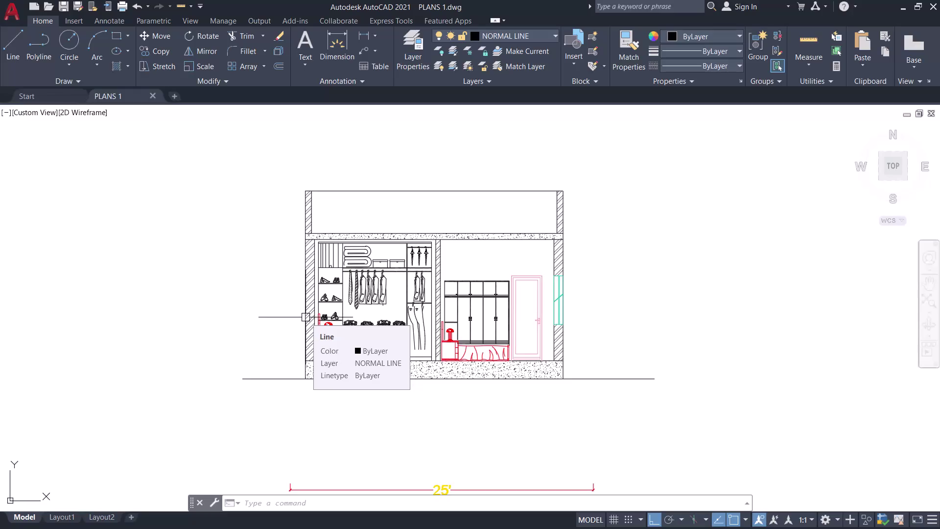
Set the 2D model space background to black through the OP Options dialog.
key(Escape)
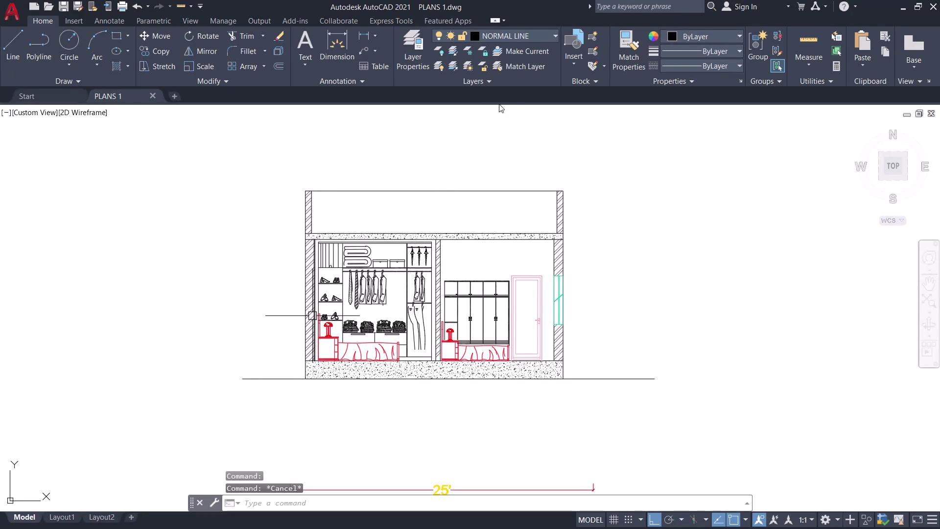
scroll(down, 3)
middle_drag(492, 114, 483, 168)
key(o)
key(p)
key(space)
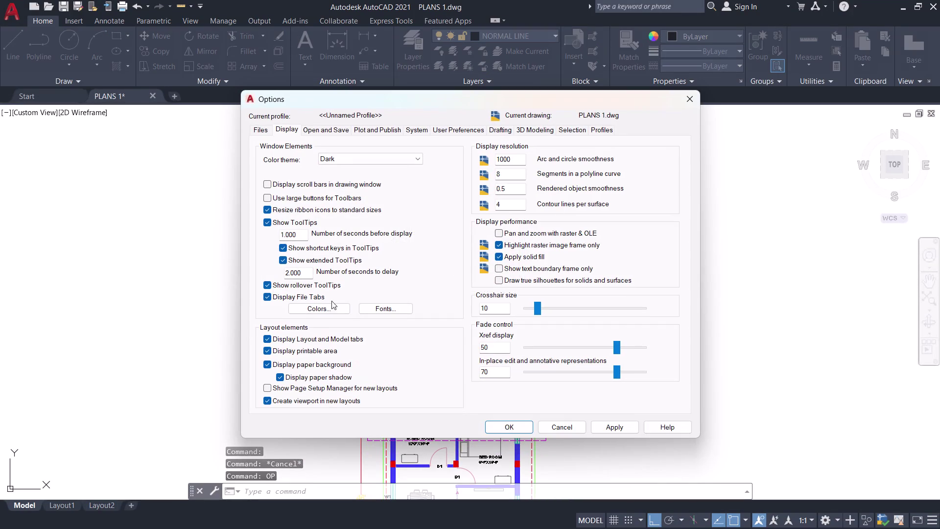
click(311, 311)
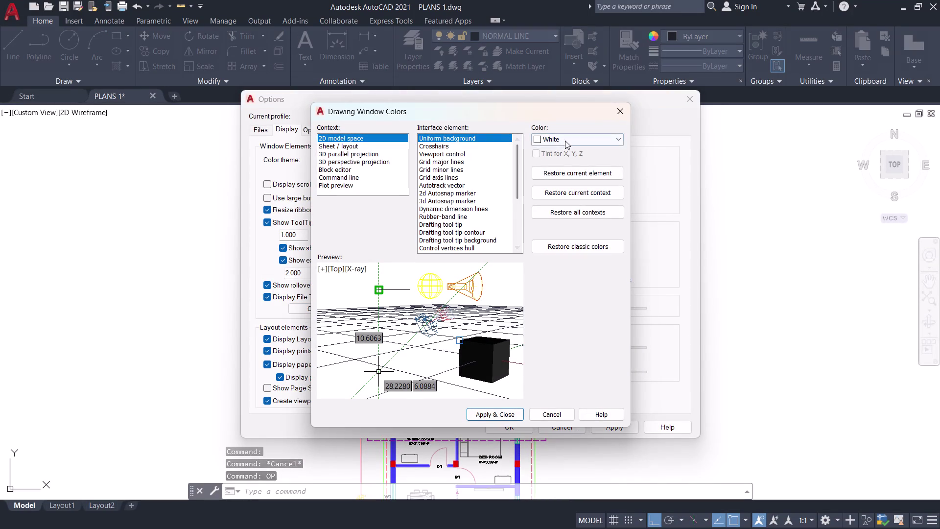
click(565, 142)
click(546, 218)
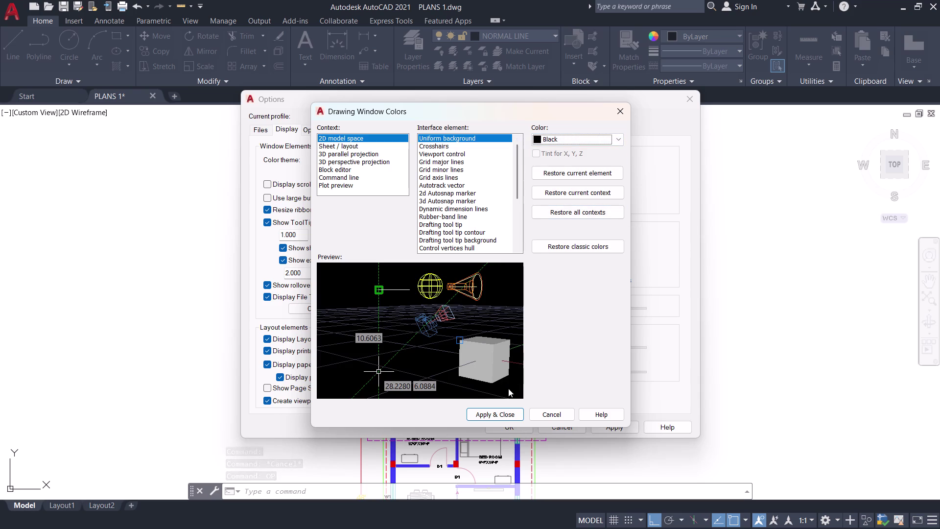
click(492, 414)
click(510, 426)
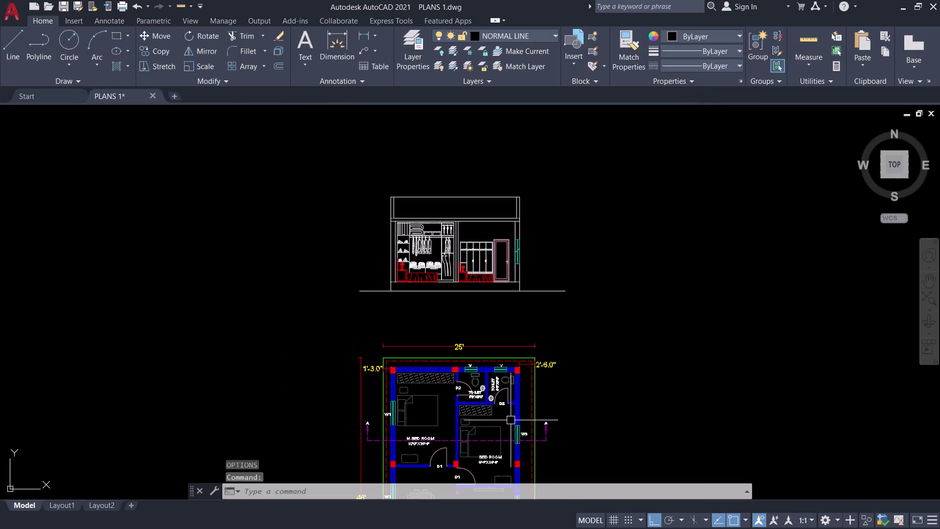
Zoom in on the left wardrobe unit of the elevation and start the HATCH command.
scroll(up, 3)
middle_drag(401, 276, 341, 427)
scroll(up, 3)
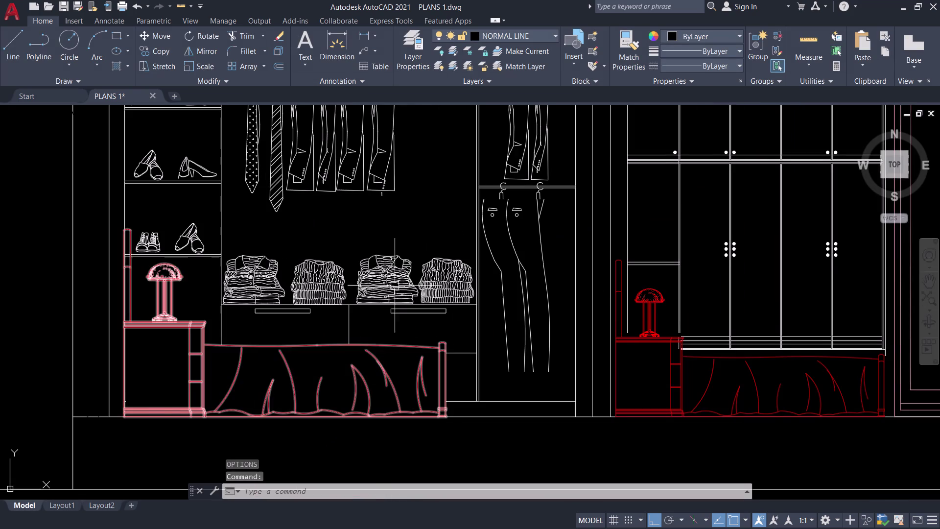
middle_drag(395, 204, 567, 277)
scroll(down, 3)
middle_drag(568, 276, 583, 320)
scroll(up, 3)
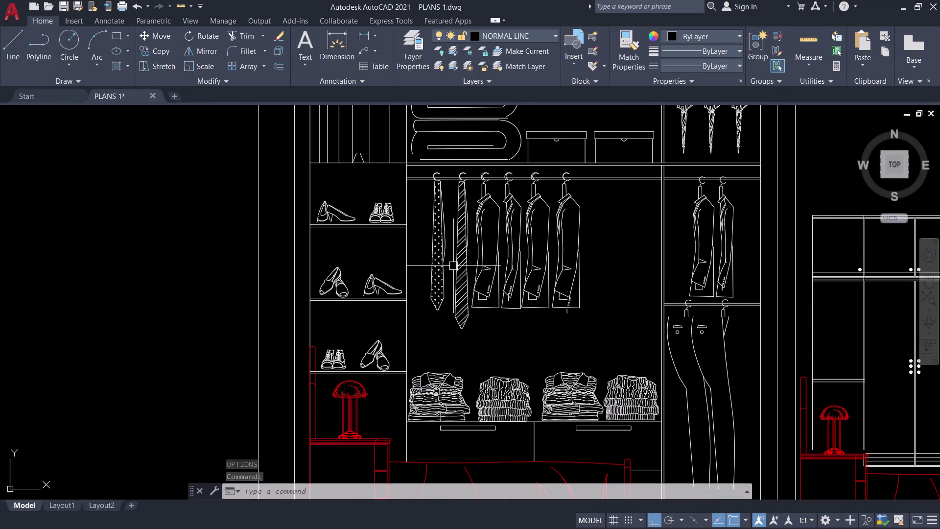
key(h)
key(space)
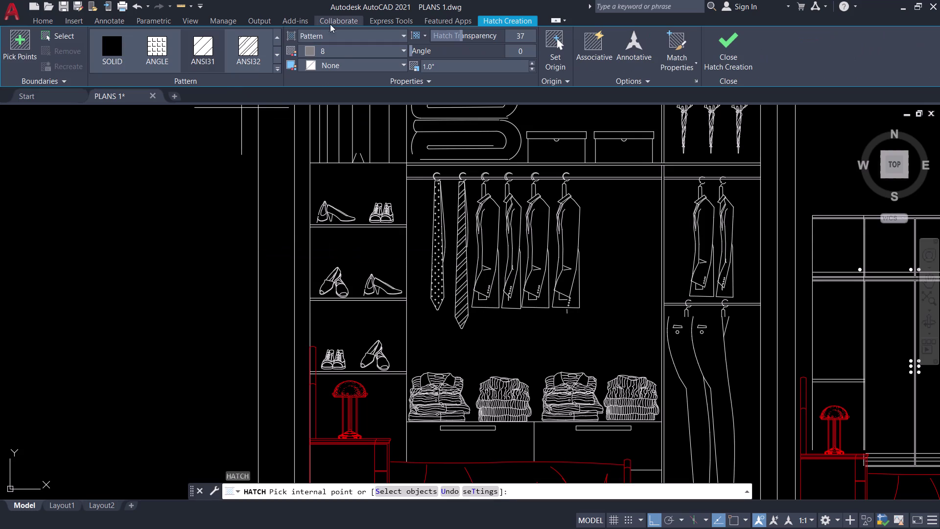
Set the hatch colour to color-book pink DIC 4, then pick a point inside the wardrobe.
click(336, 52)
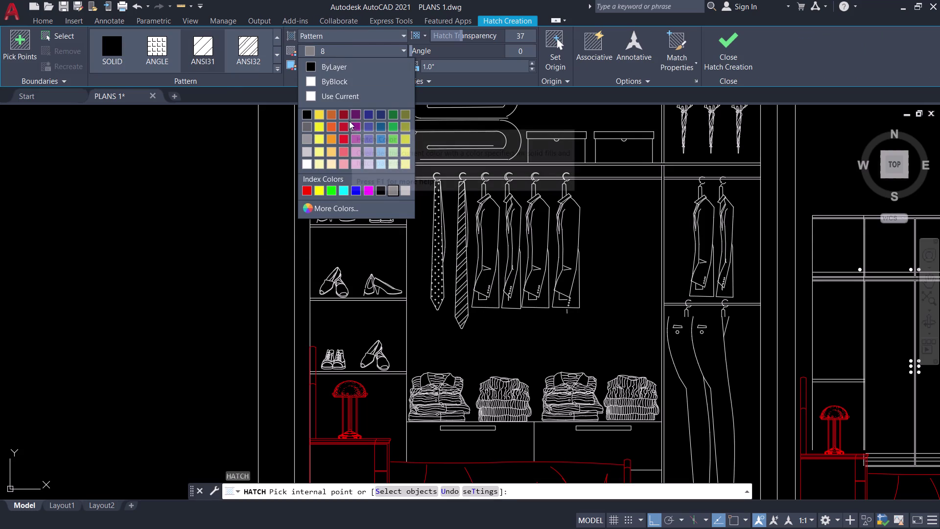
click(339, 210)
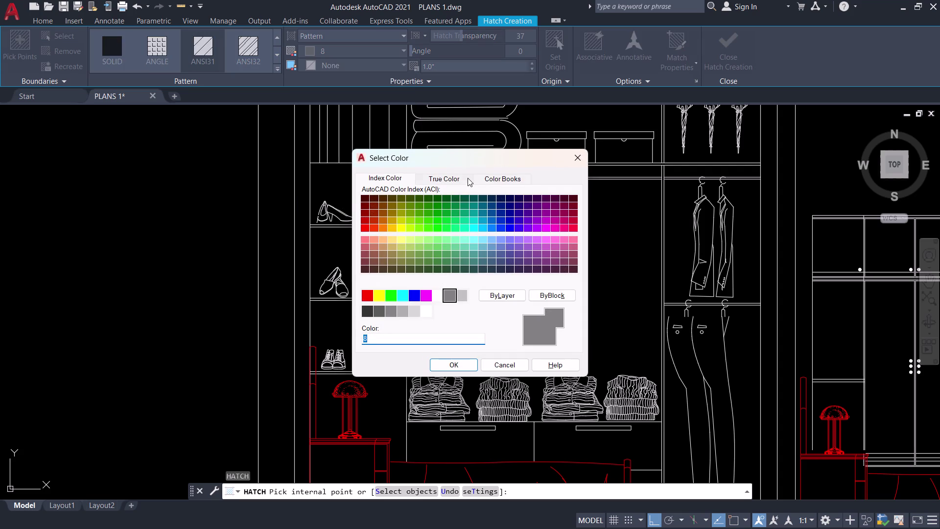
click(504, 181)
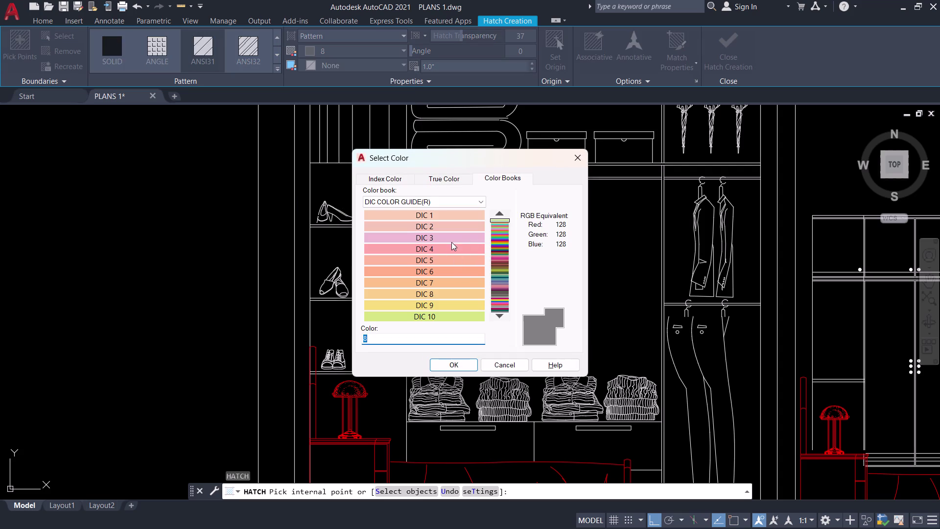
click(453, 245)
click(462, 364)
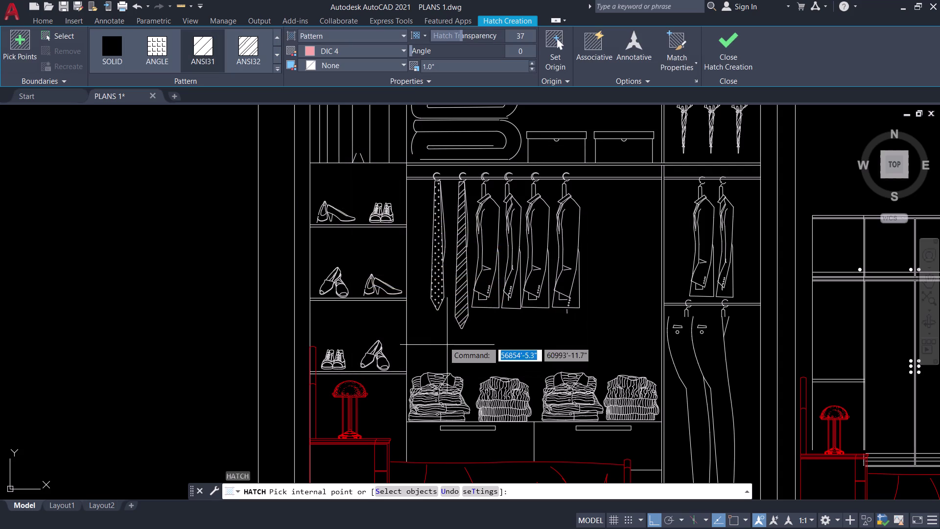
click(304, 238)
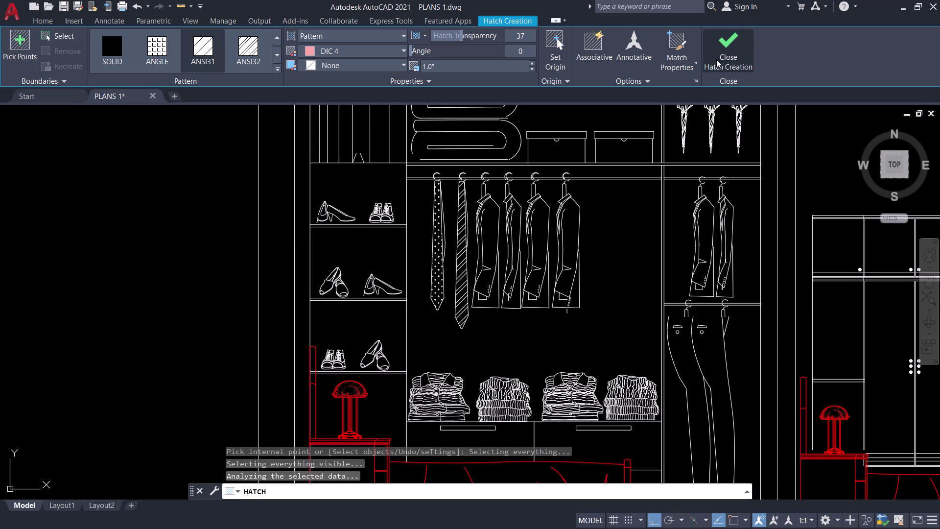
Pick internal points in the wardrobe and cancel the failed boundary detection.
click(725, 46)
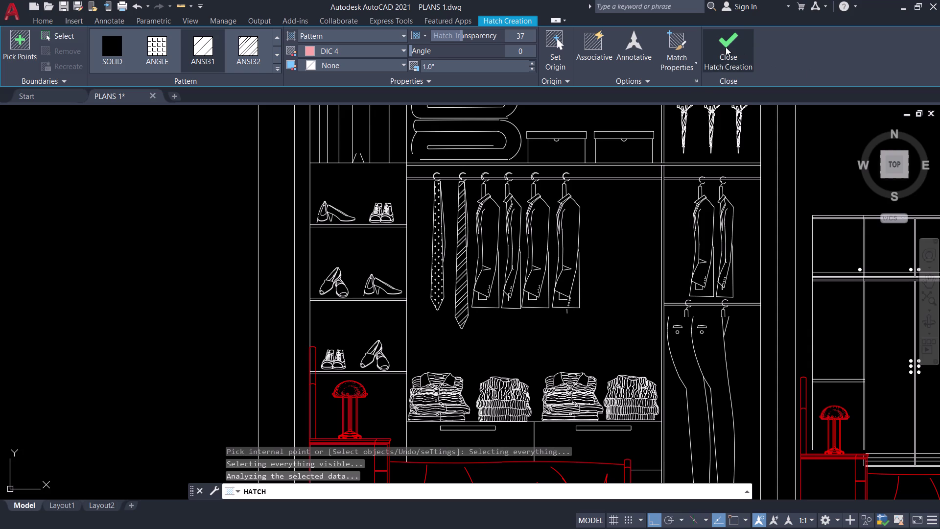
scroll(down, 3)
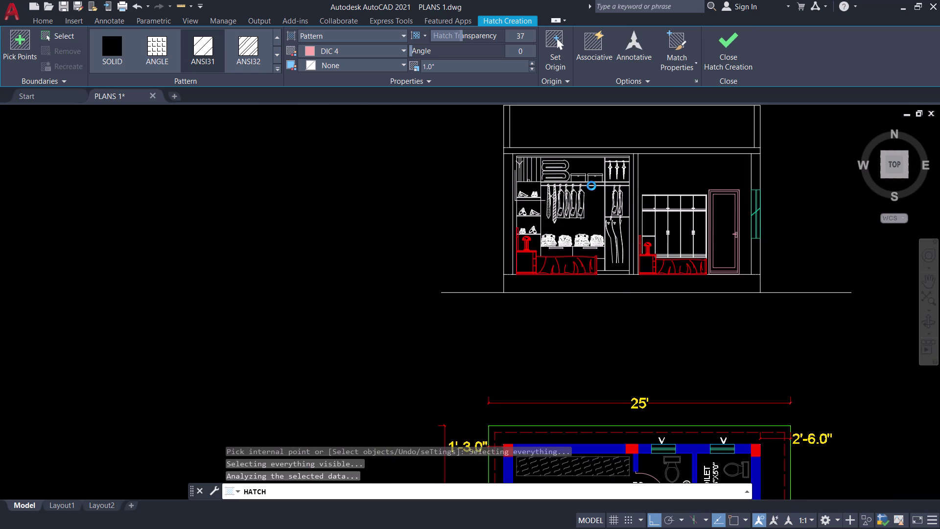
middle_drag(591, 188, 567, 234)
scroll(up, 3)
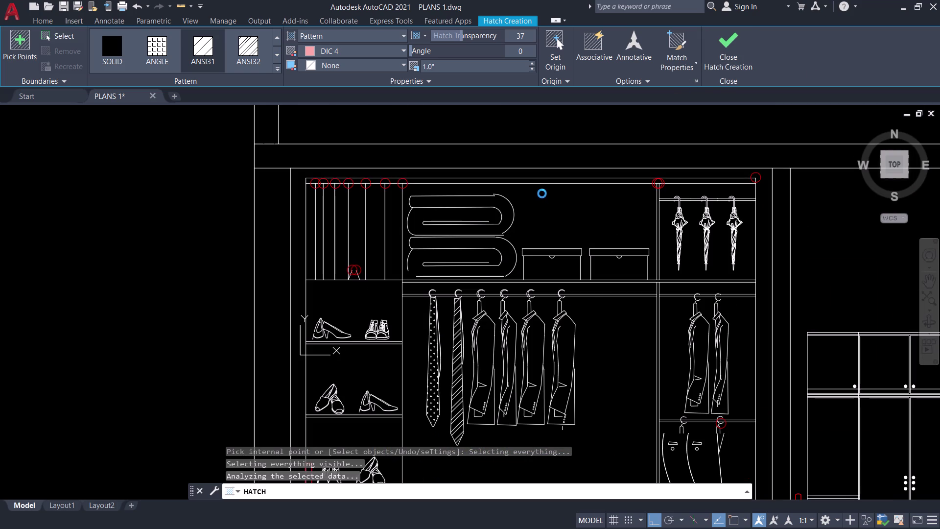
click(728, 43)
click(725, 44)
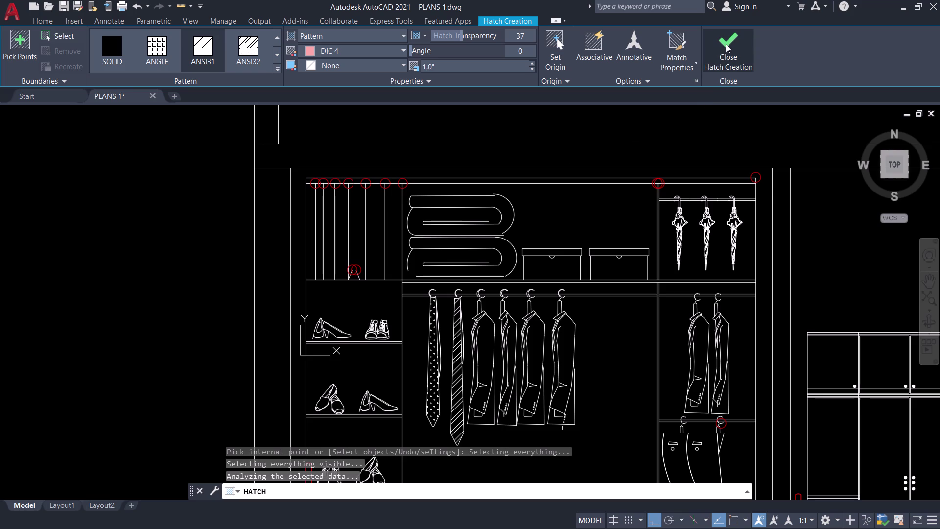
key(Escape)
Retry the hatch area pick, dismiss the boundary error and exit the hatch command.
scroll(down, 3)
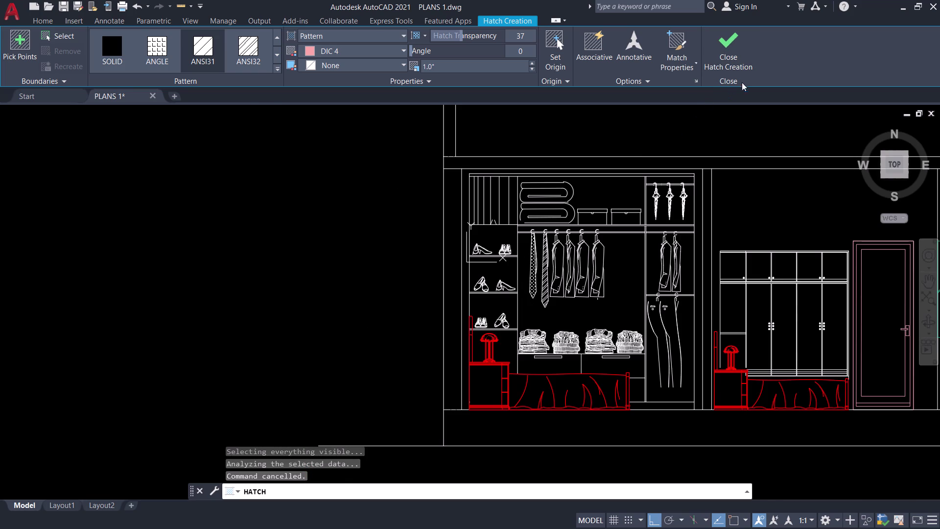
click(732, 51)
click(733, 51)
key(Escape)
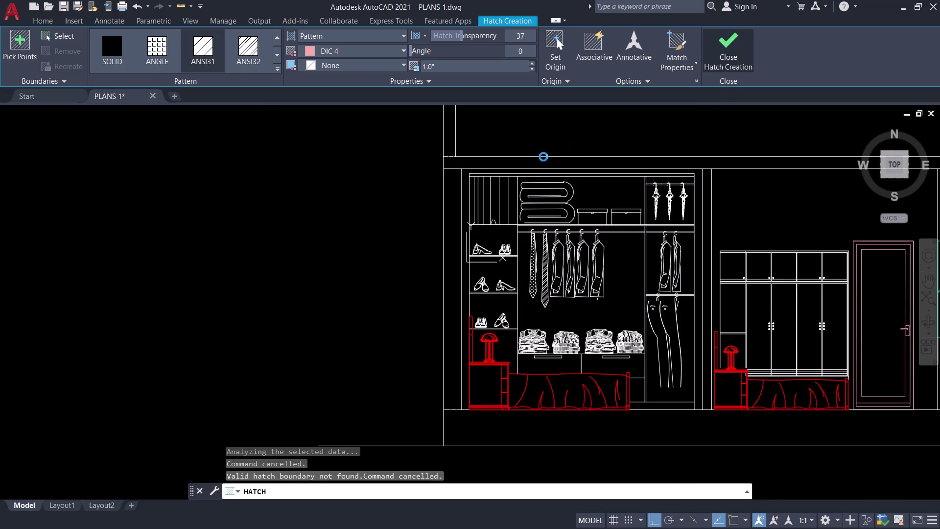
key(Escape)
scroll(up, 3)
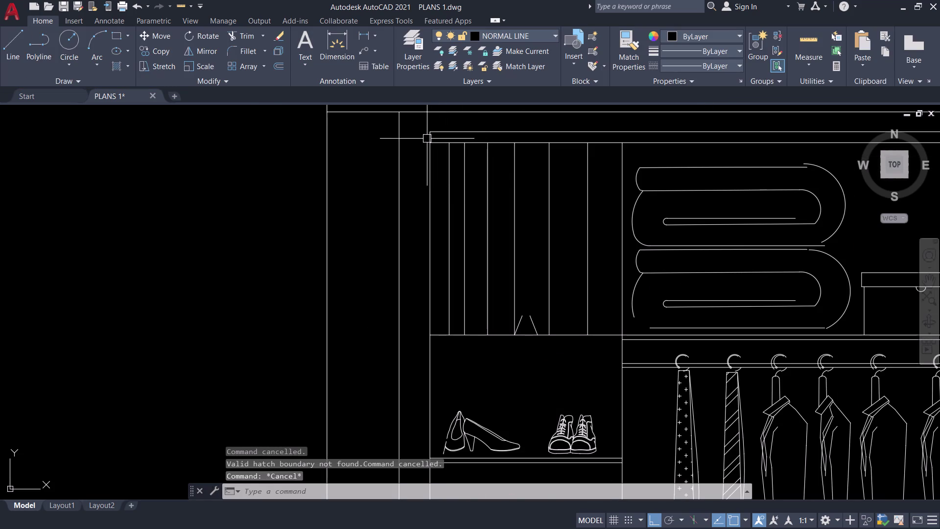
Window-select the left wardrobe unit's linework and run JOIN on it.
scroll(down, 3)
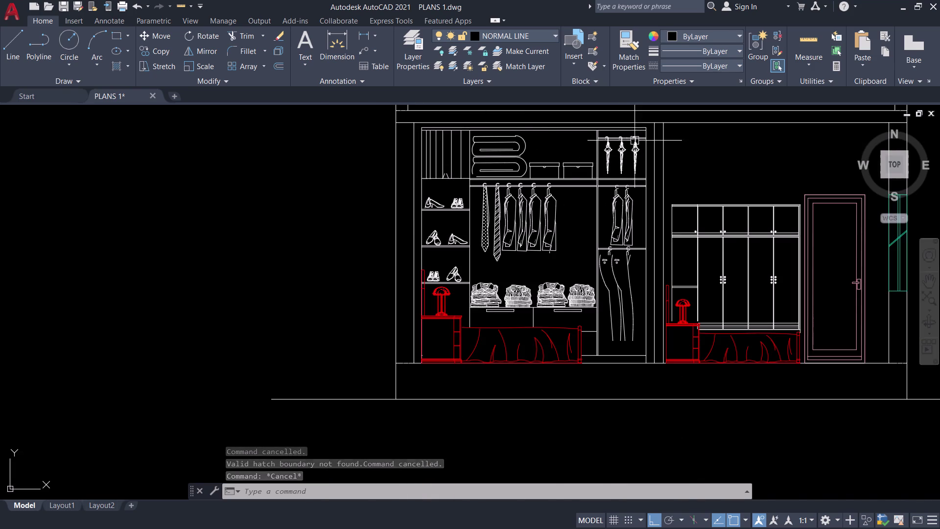
scroll(up, 3)
middle_drag(677, 113, 665, 163)
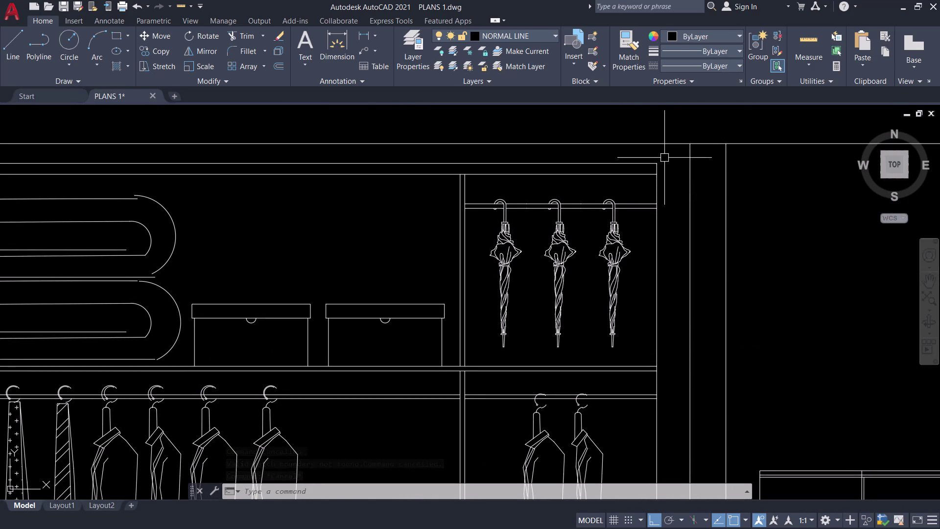
click(664, 152)
scroll(down, 3)
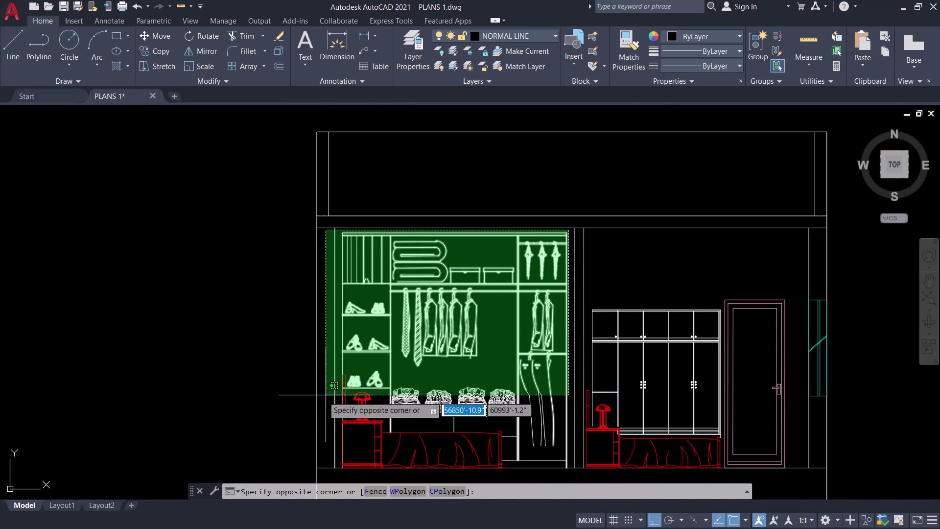
middle_drag(352, 418, 429, 359)
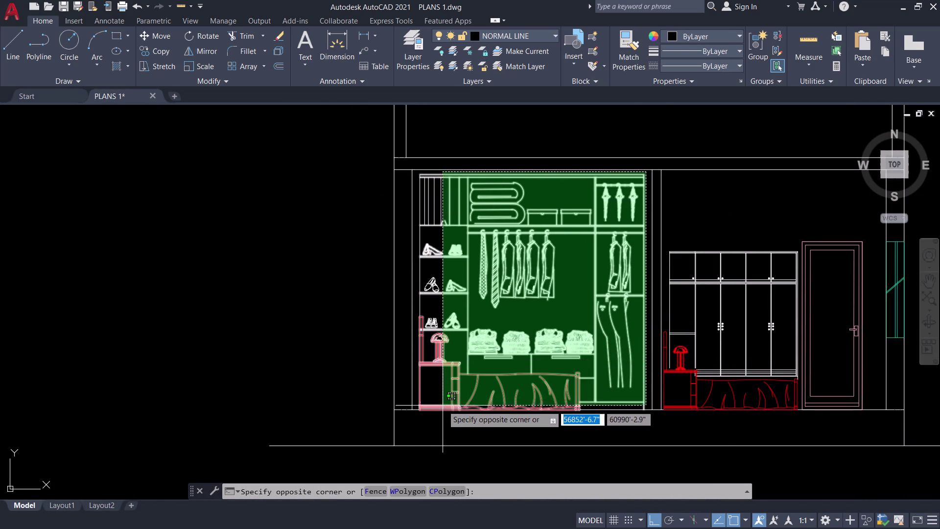
scroll(up, 3)
scroll(up, 3)
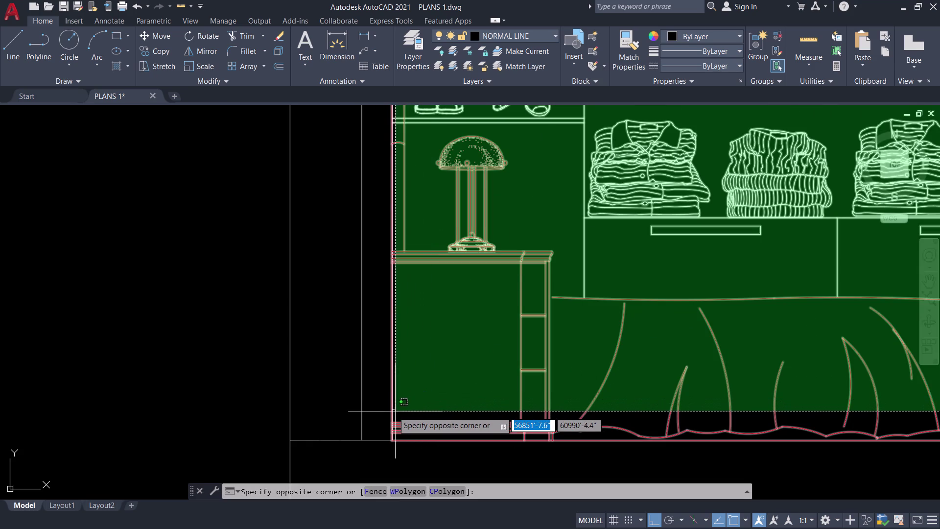
click(385, 409)
scroll(down, 3)
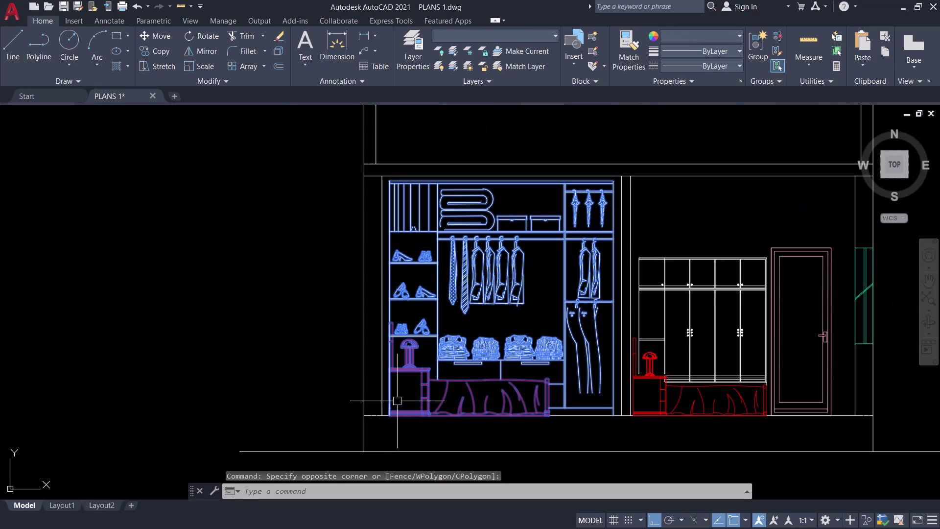
text(J)
key(space)
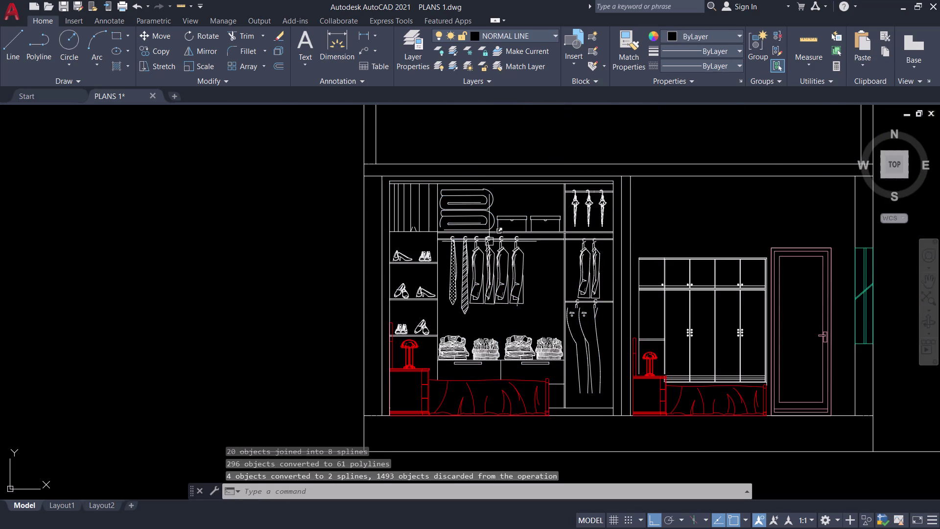
scroll(up, 3)
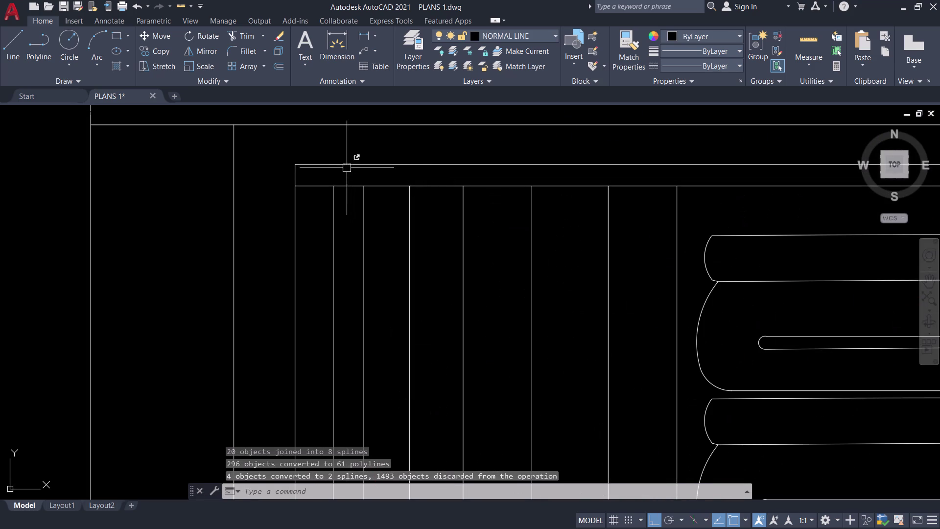
Restart HATCH, pick the wardrobe top and left wall strip, then cancel.
key(h)
key(space)
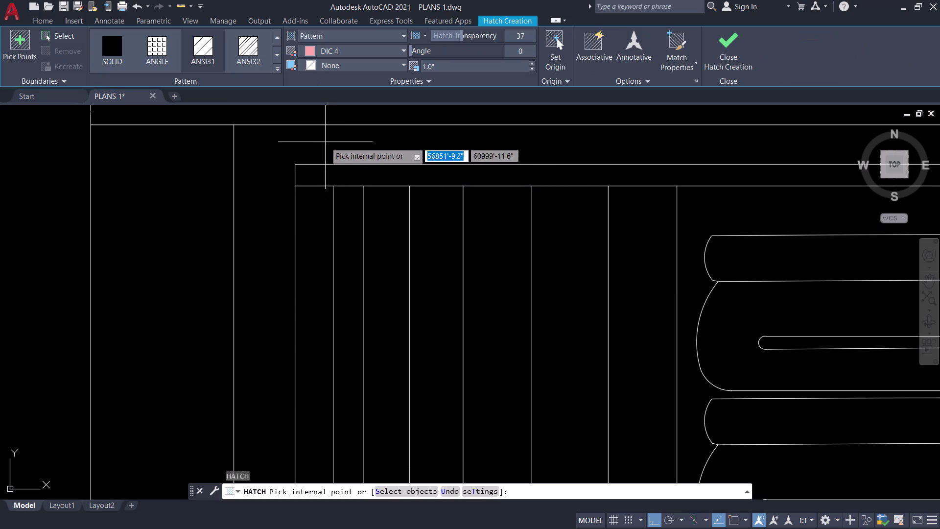
click(325, 142)
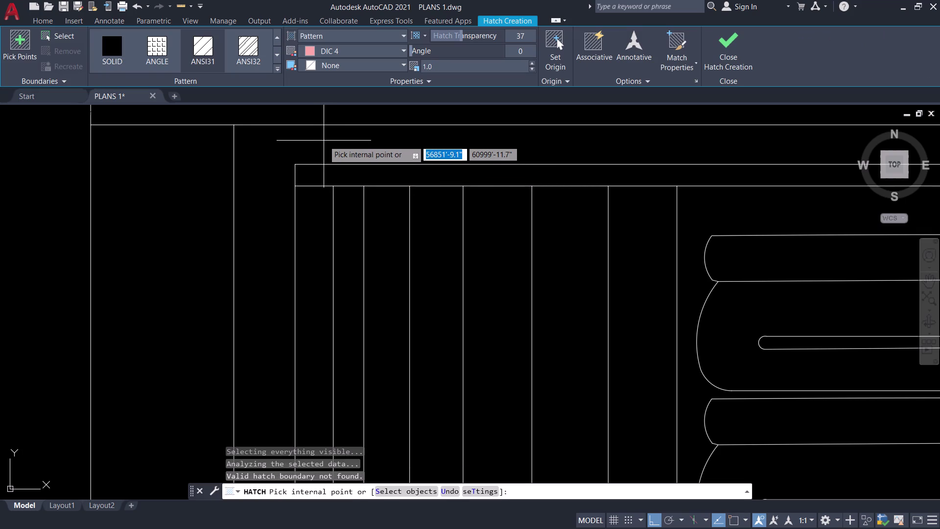
scroll(down, 3)
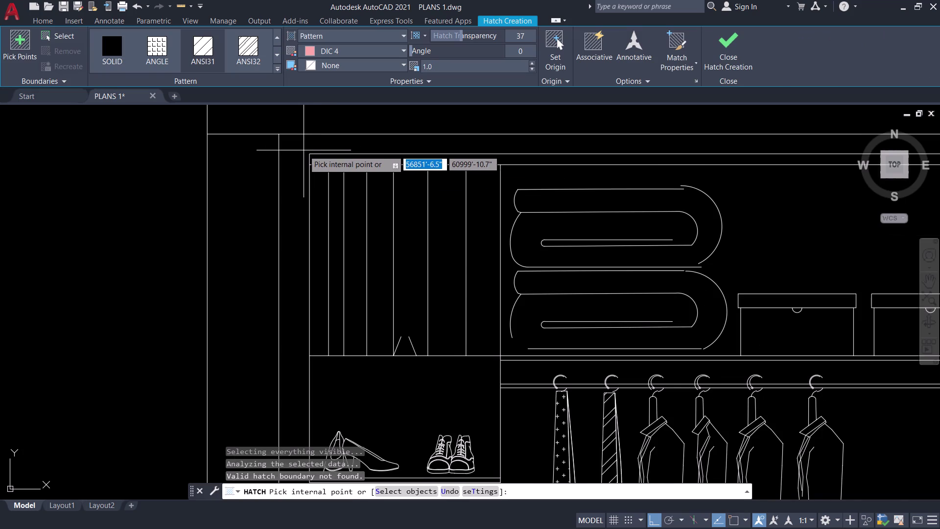
scroll(down, 3)
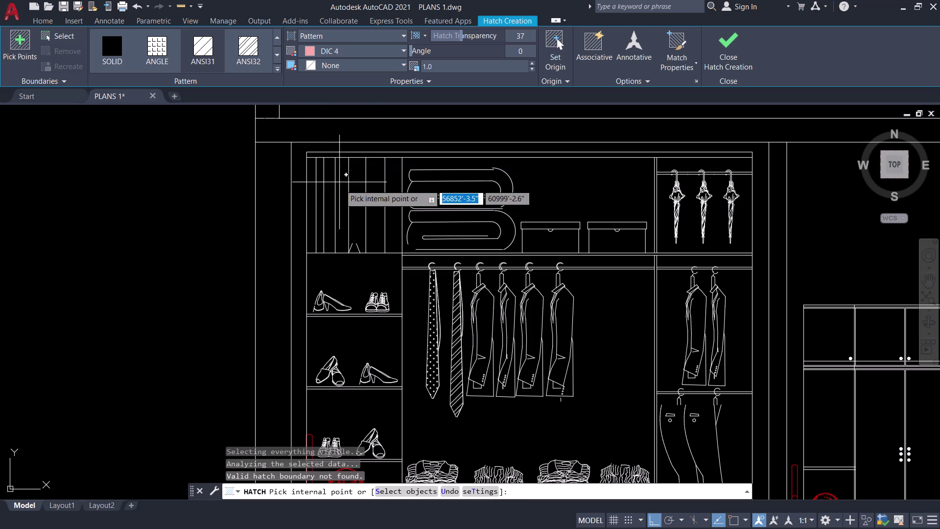
scroll(up, 3)
click(300, 247)
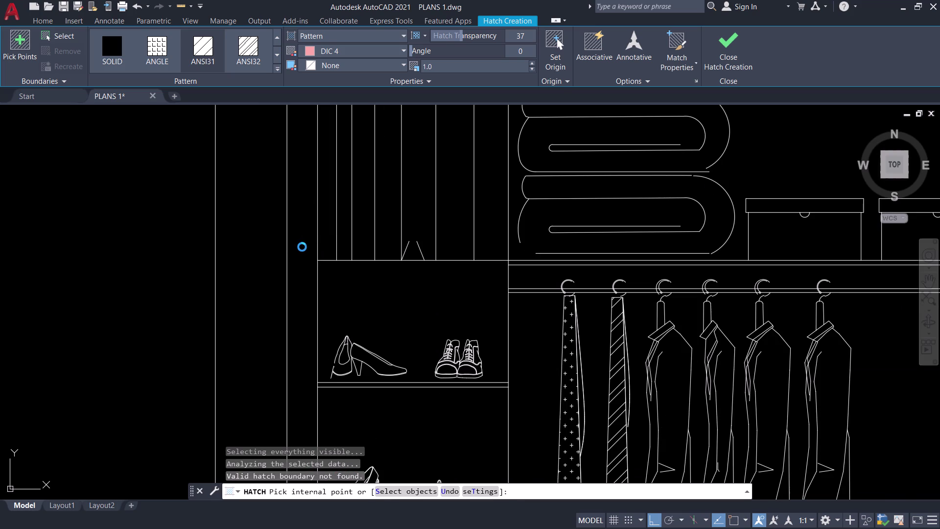
scroll(down, 3)
scroll(down, 3)
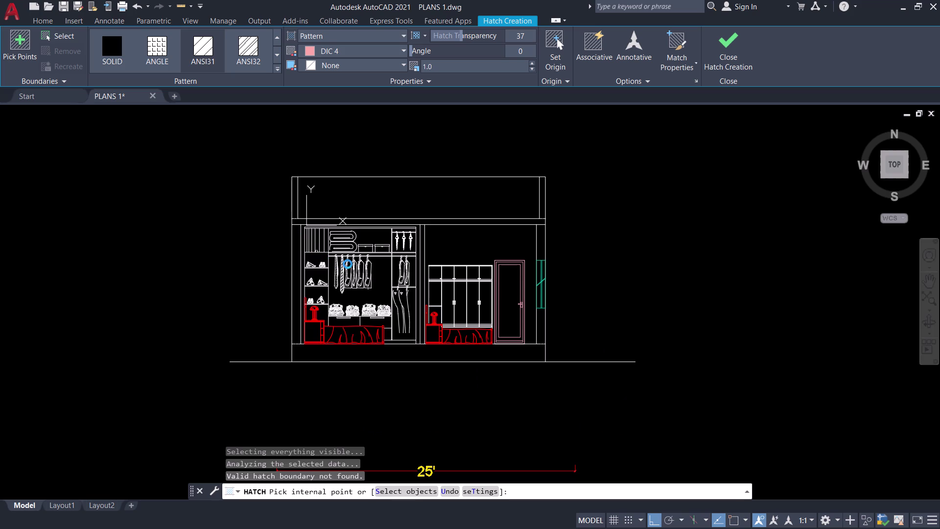
key(Escape)
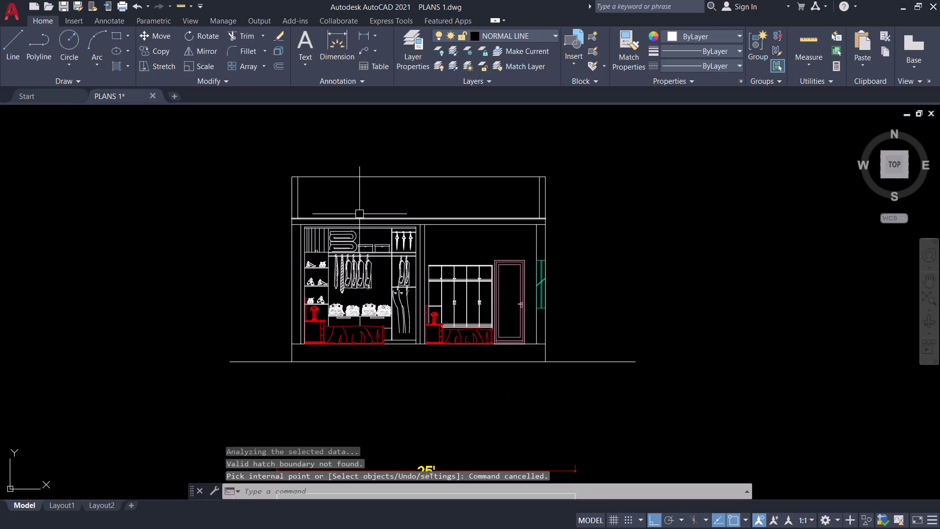
Recentre the wardrobe elevation in view and launch HATCH with H.
scroll(up, 3)
scroll(down, 3)
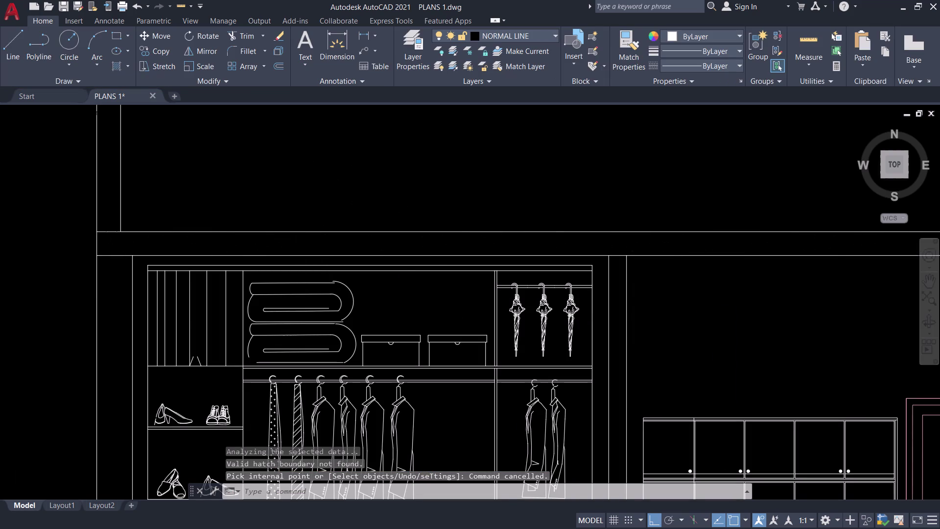
scroll(down, 3)
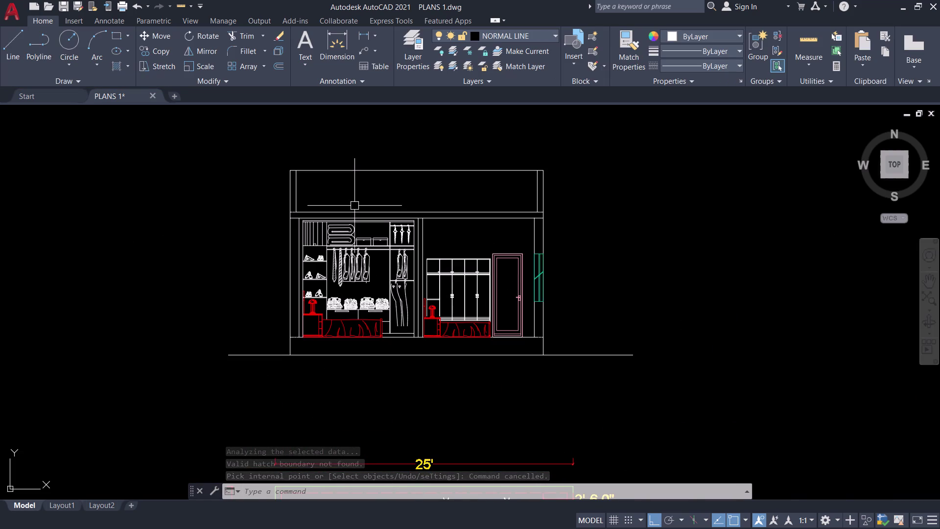
scroll(down, 3)
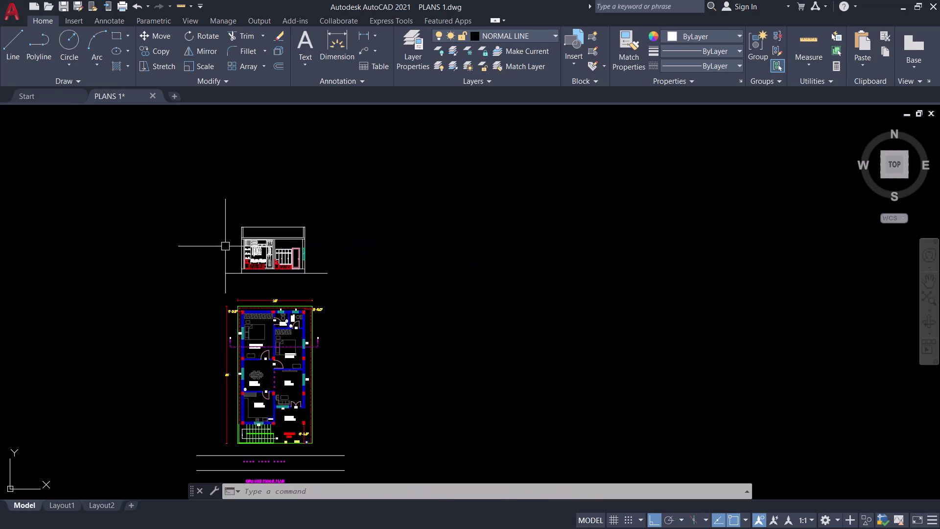
scroll(up, 3)
middle_drag(226, 271, 169, 294)
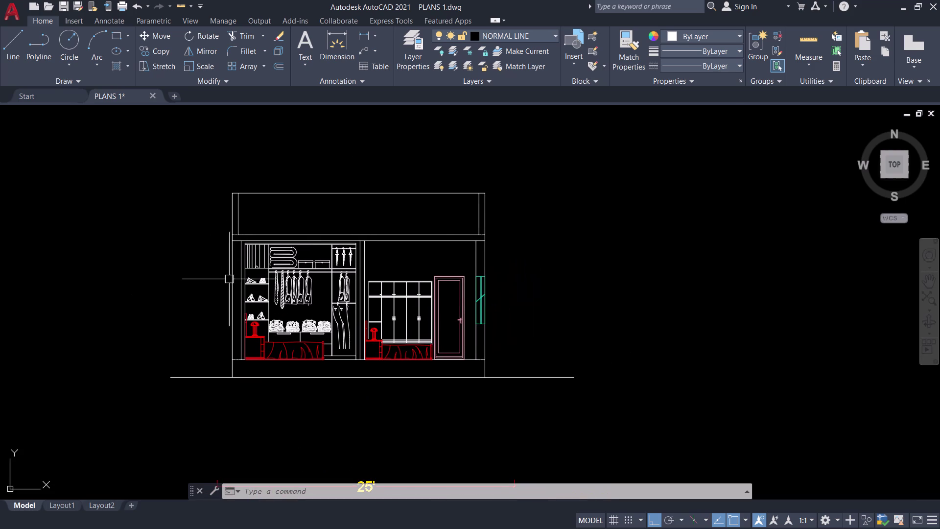
scroll(up, 3)
middle_drag(193, 284, 174, 272)
text(H)
key(space)
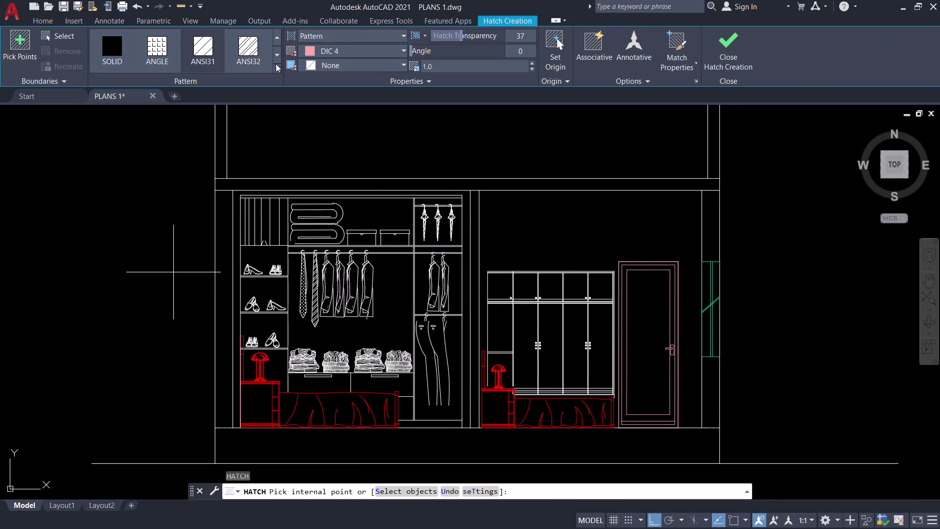
Change the hatch colour from pink to white via More Colors.
click(256, 54)
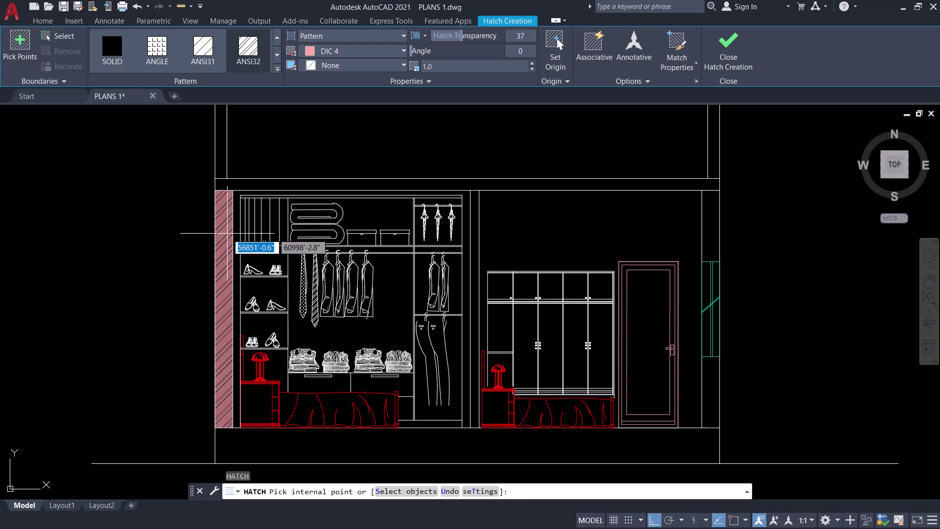
click(344, 53)
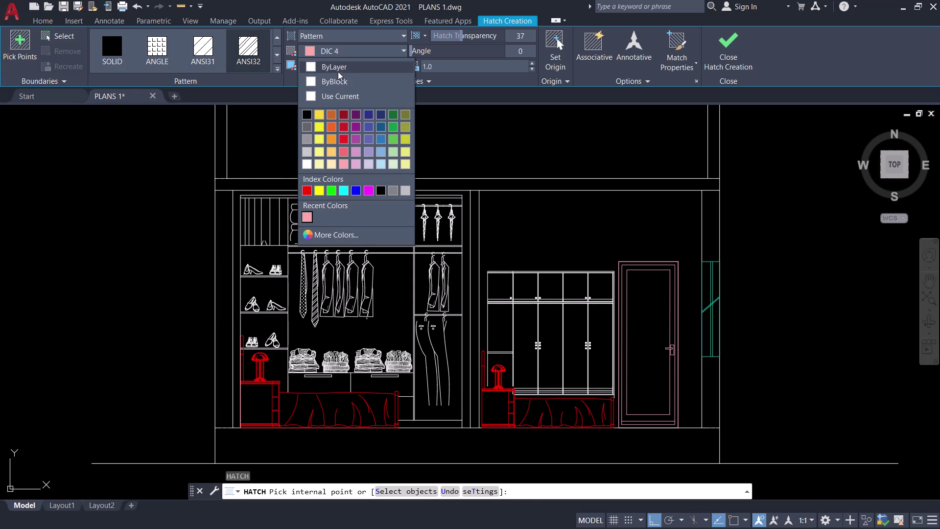
click(338, 67)
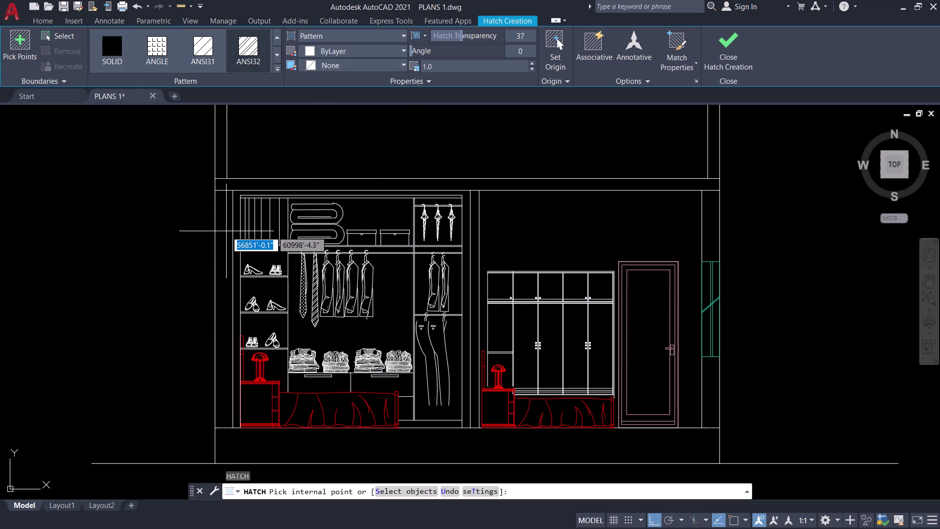
click(365, 51)
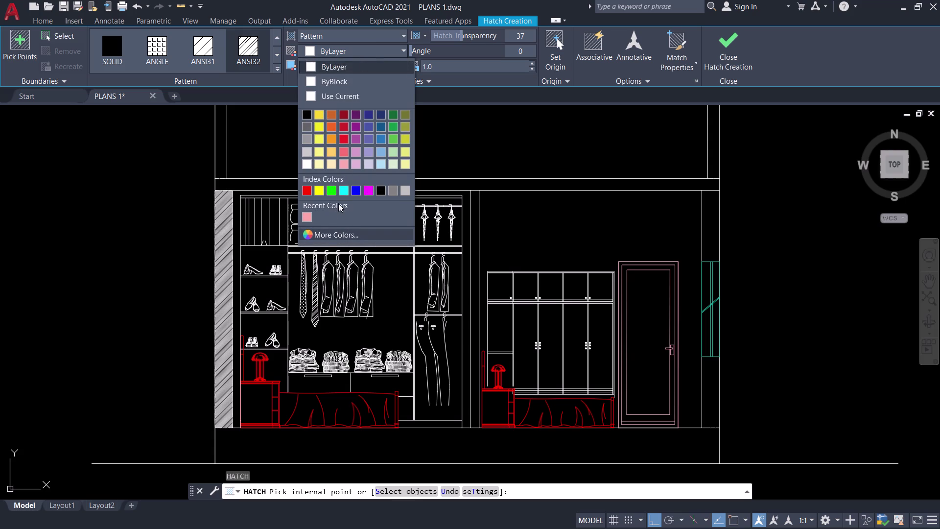
click(333, 236)
click(437, 296)
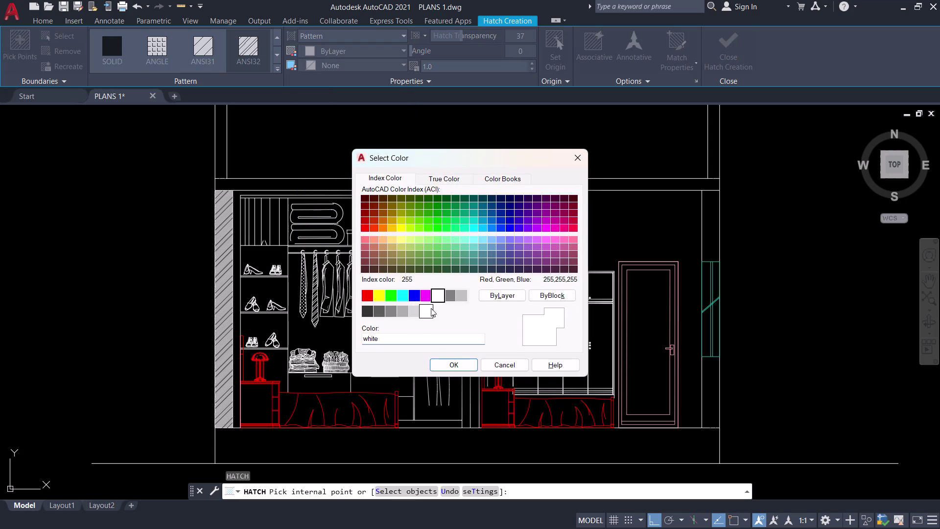
click(446, 368)
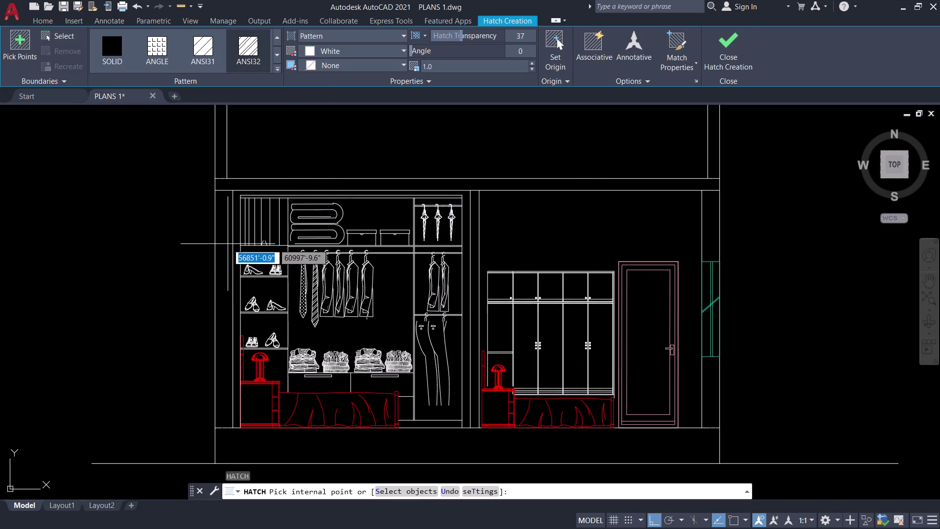
Pick the left wall strip as the hatch area, then cancel the command.
click(225, 242)
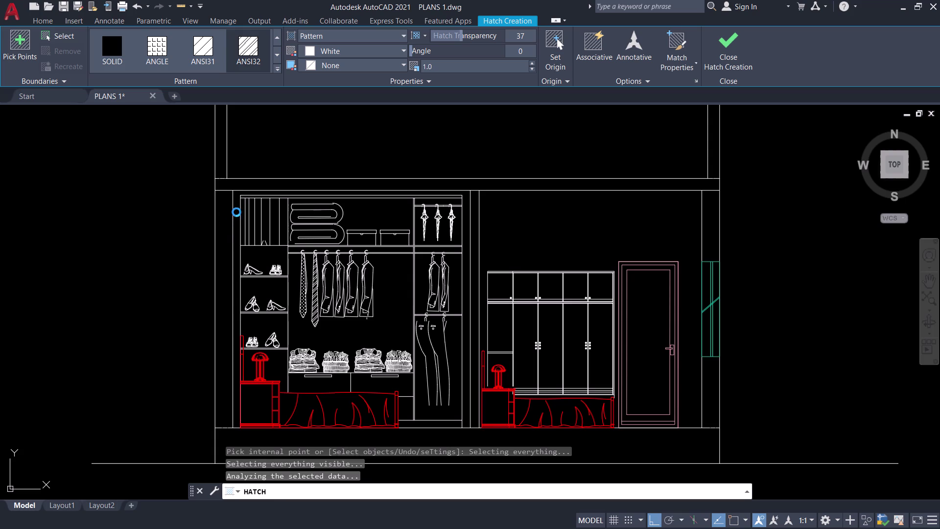
scroll(up, 3)
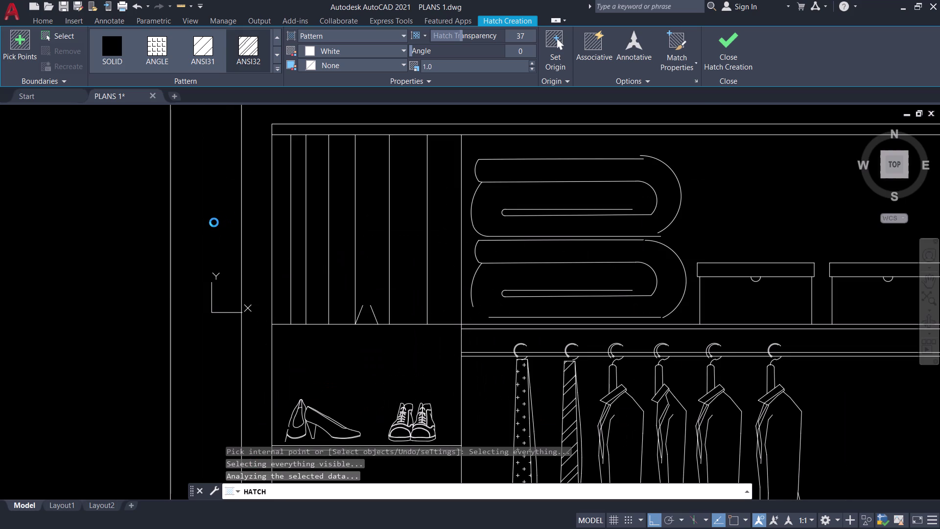
scroll(down, 3)
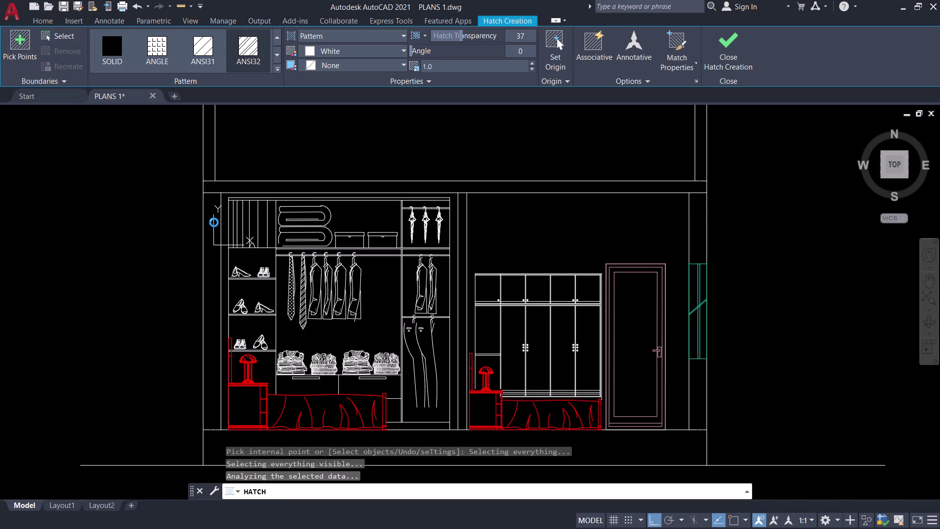
key(Escape)
scroll(up, 3)
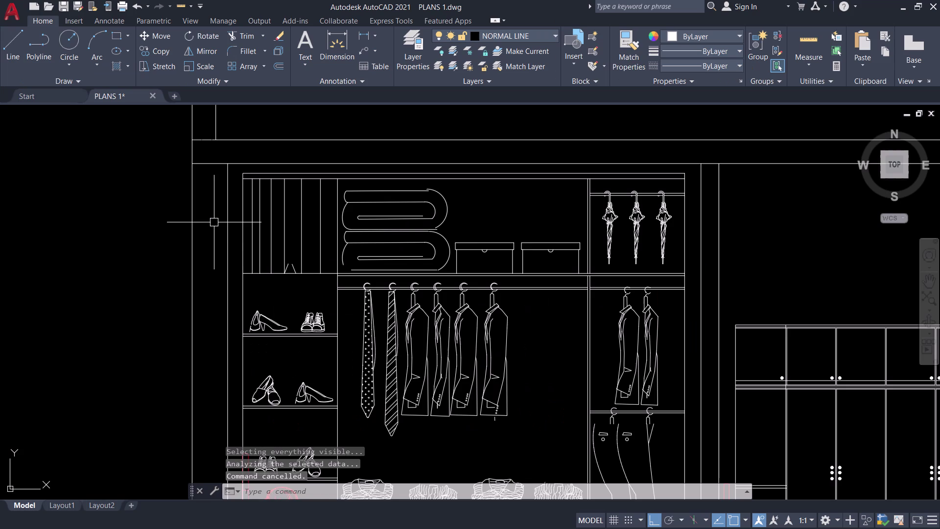
Restart HATCH, pick inside the left wall strip, and zoom out during analysis.
text(H)
key(space)
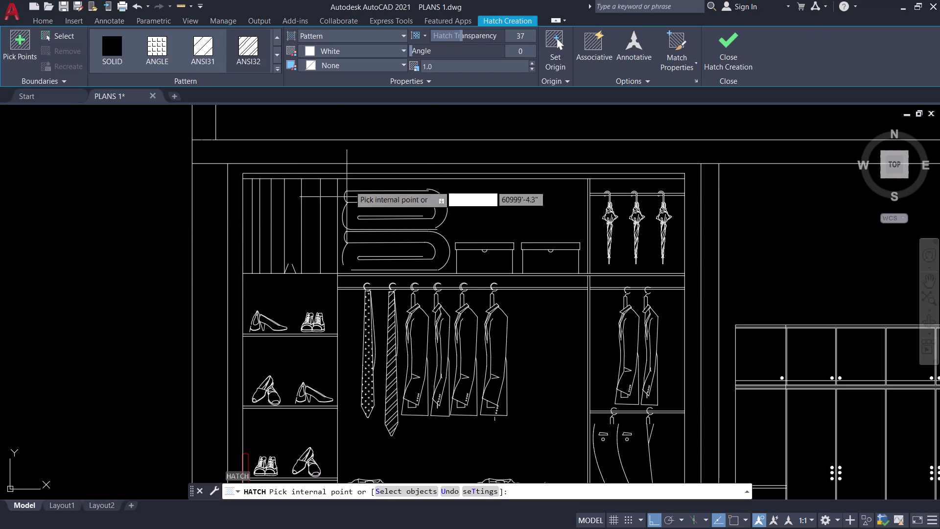
click(204, 250)
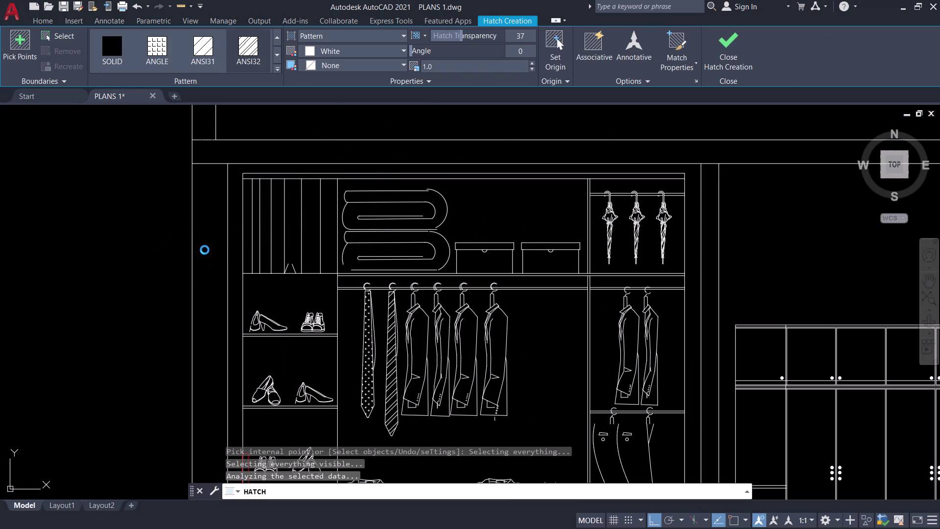
scroll(down, 3)
scroll(down, 3)
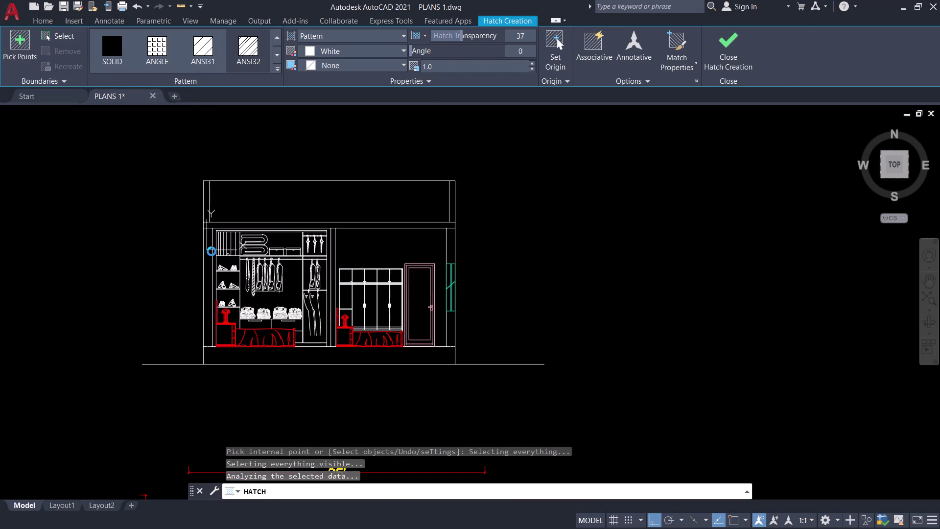
scroll(down, 3)
scroll(up, 3)
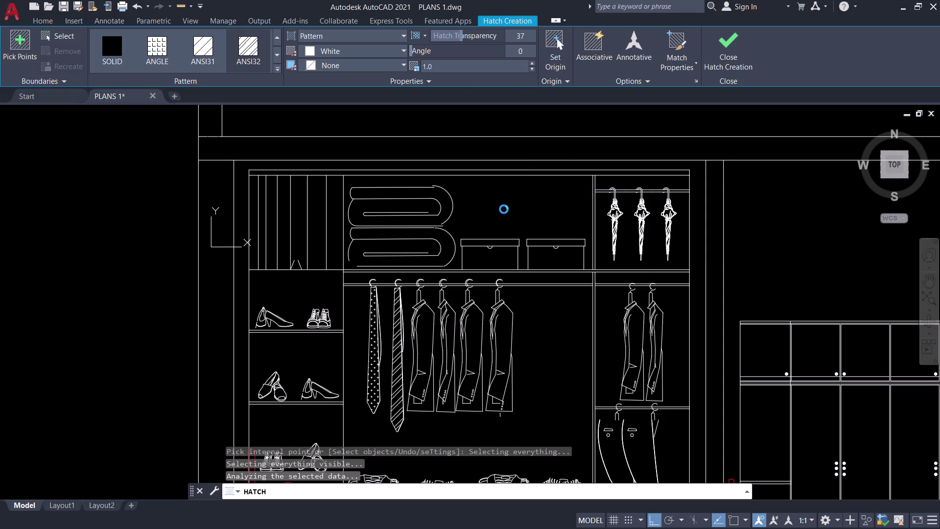
Stop the boundary analysis, pan to recentre the elevation, and exit HATCH.
scroll(down, 3)
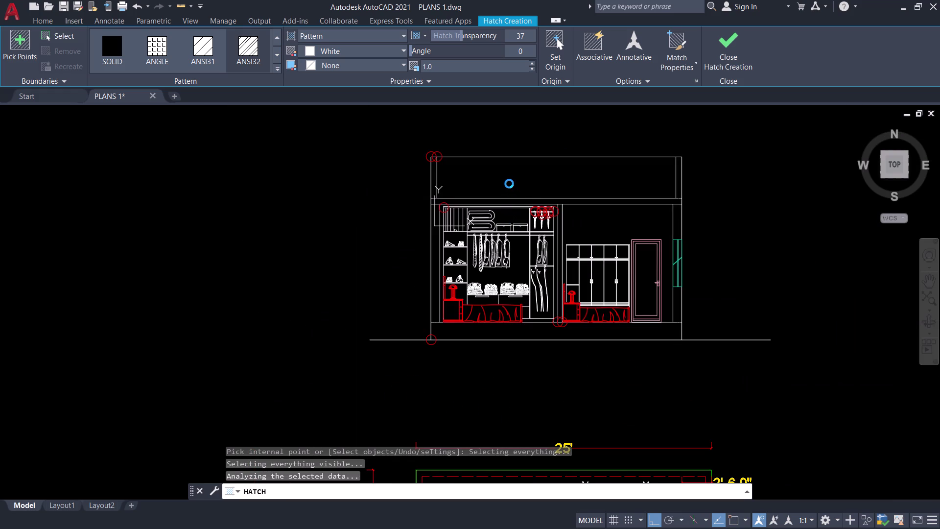
key(Escape)
middle_drag(510, 183, 503, 191)
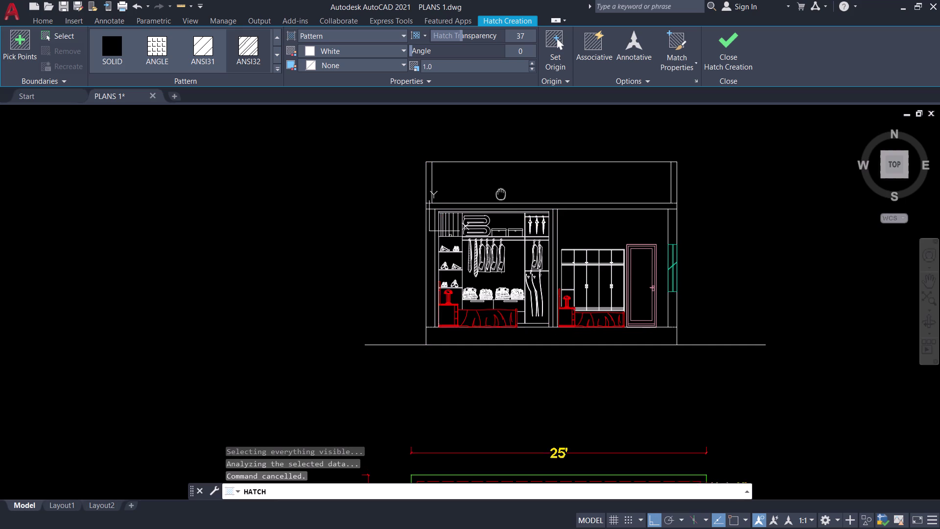
middle_drag(503, 191, 463, 221)
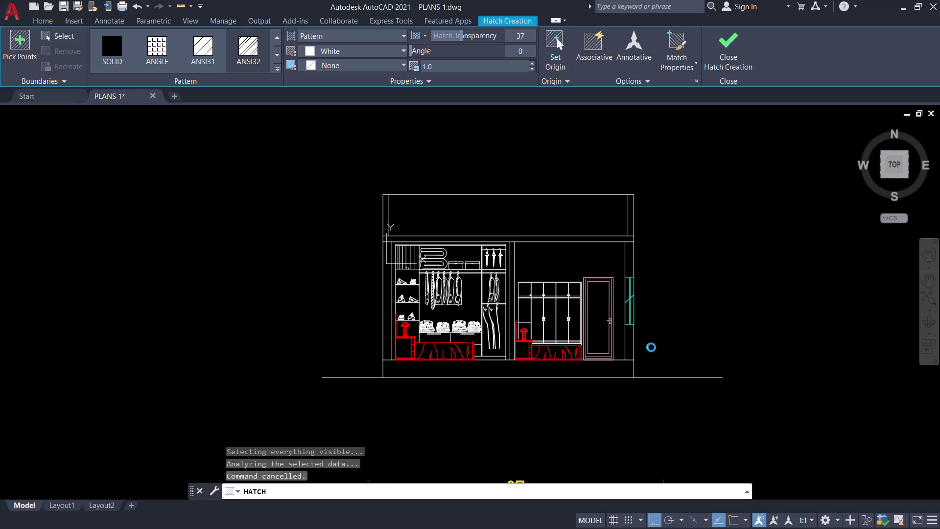
scroll(up, 3)
key(Escape)
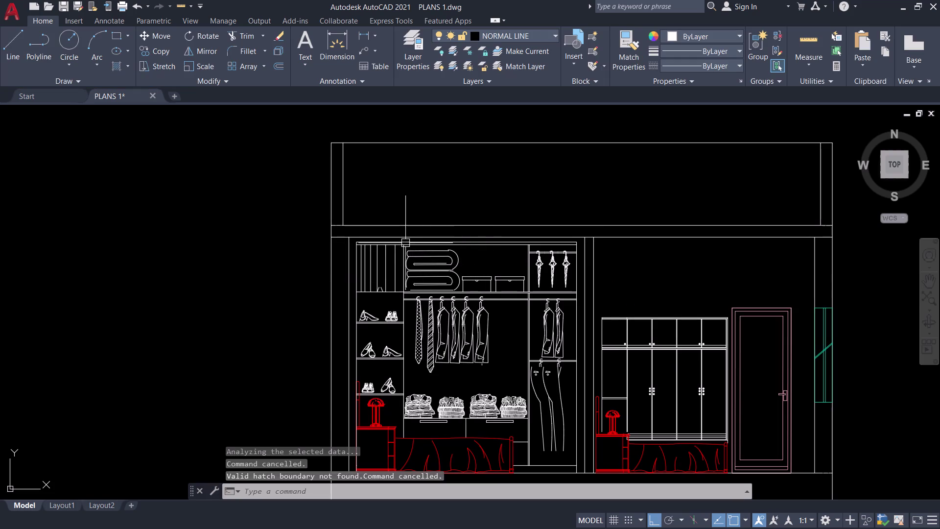
Start a hatch on the left wall strip, then cancel it.
scroll(up, 3)
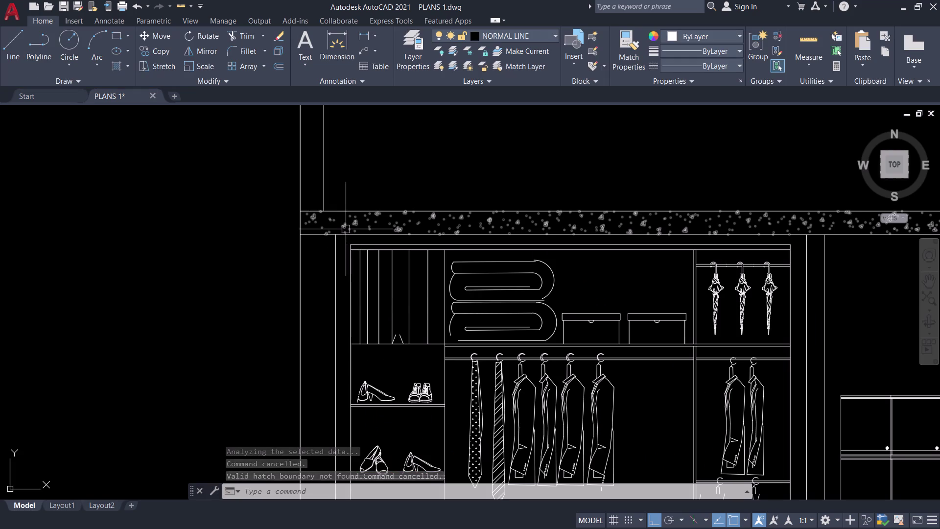
text(H)
key(space)
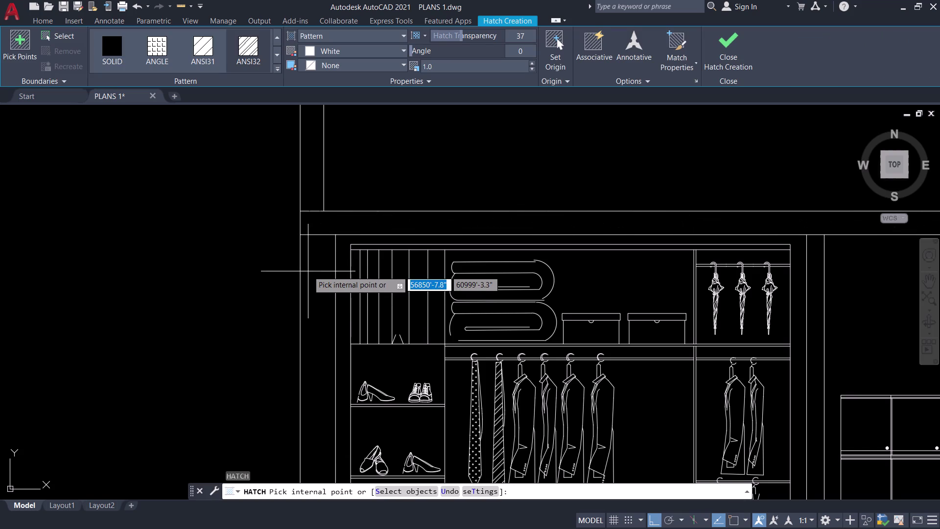
key(Escape)
click(321, 277)
key(Escape)
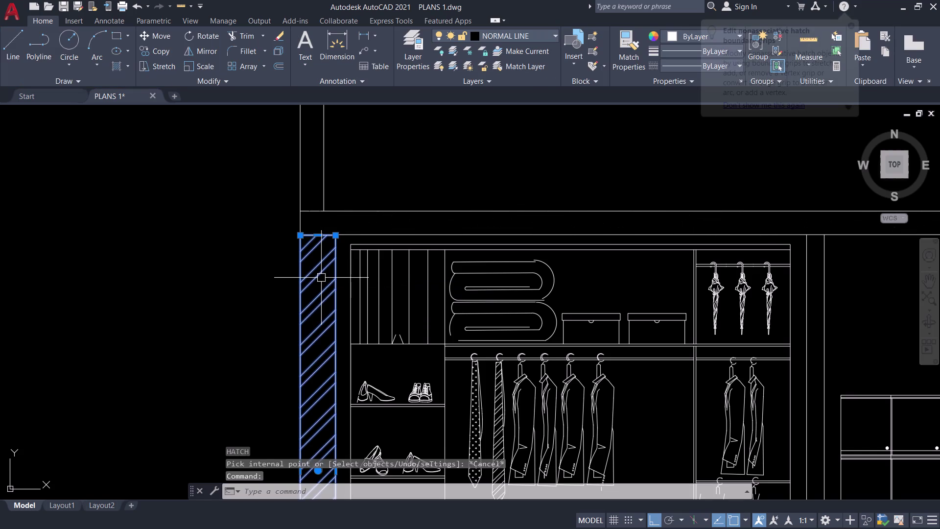
Select and deselect the concrete slab and diagonal ANSI31 wall hatches to check them.
scroll(down, 3)
click(328, 251)
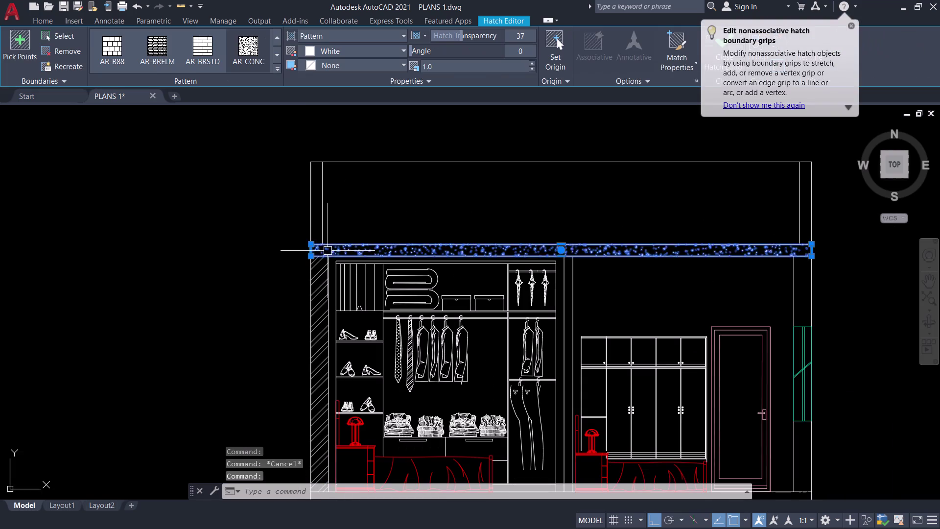
key(Escape)
click(318, 211)
key(Escape)
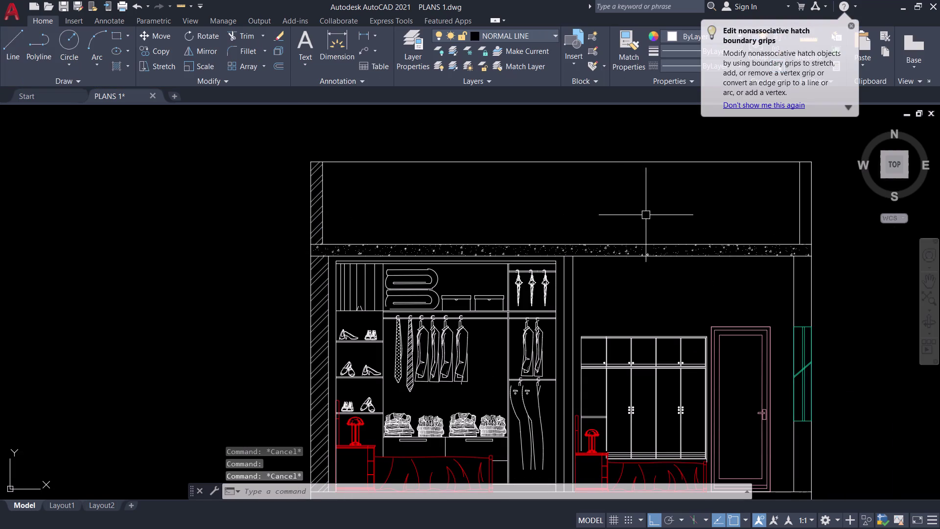
click(806, 199)
key(Escape)
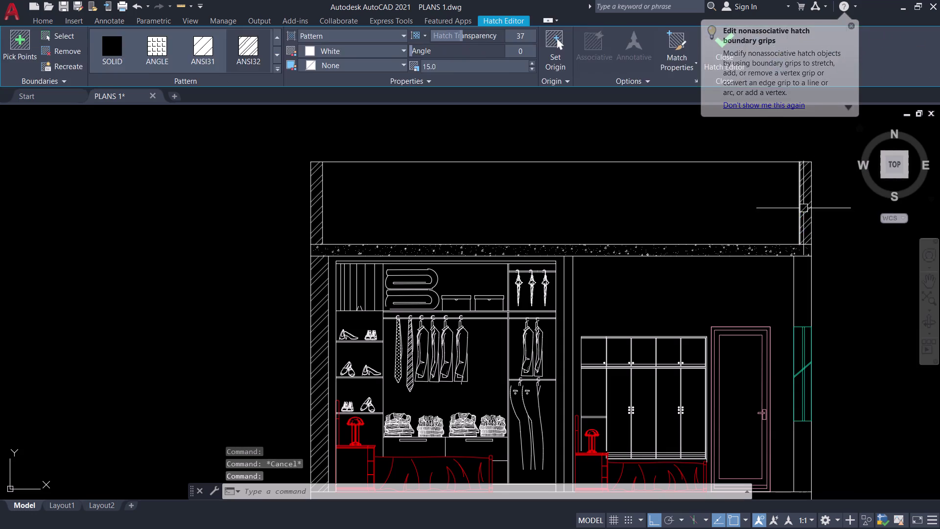
click(807, 276)
key(Escape)
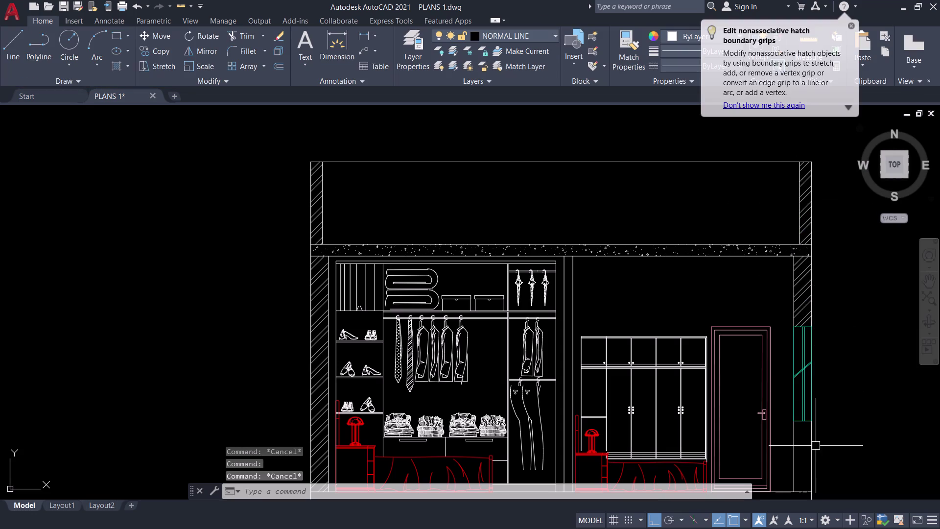
click(807, 446)
key(Escape)
Pan to the whole elevation and select a hatch there to check it.
scroll(down, 3)
middle_drag(845, 379, 753, 316)
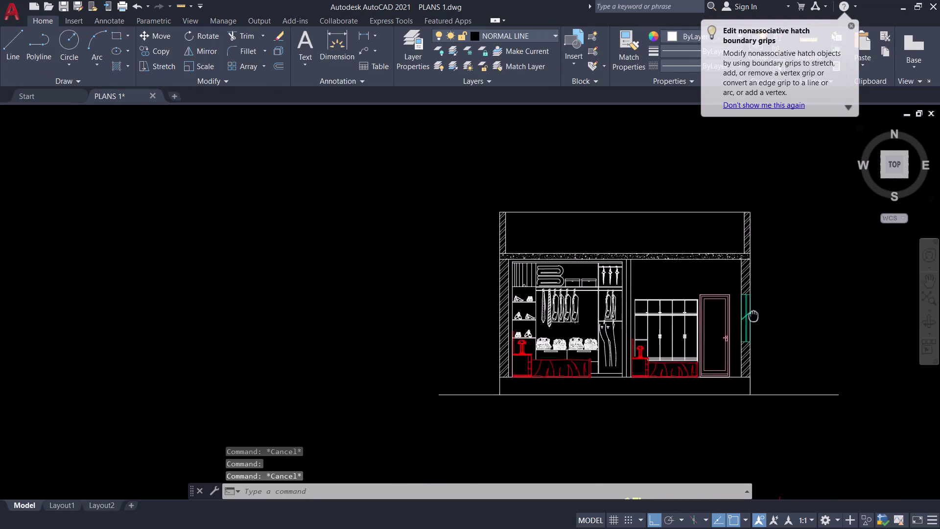
middle_drag(754, 316, 656, 290)
scroll(up, 3)
click(525, 422)
key(Escape)
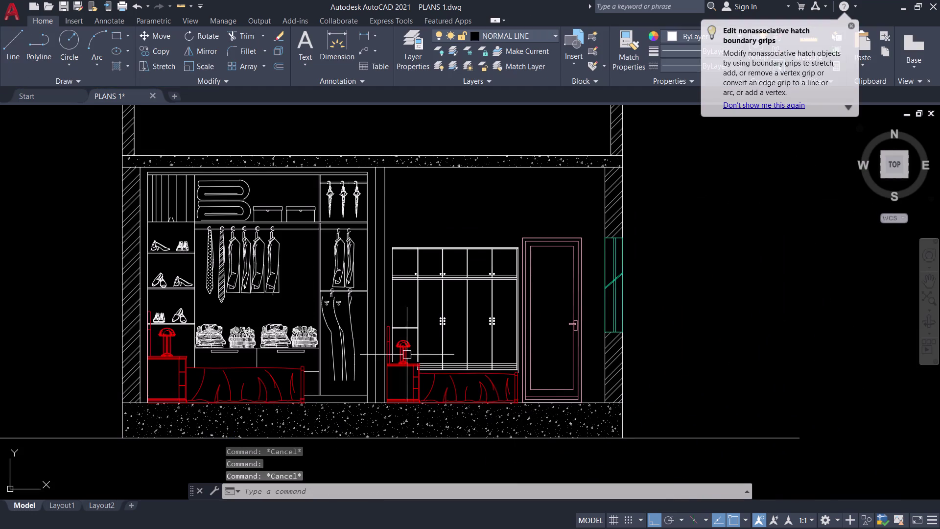
Inspect the middle partition hatch, recentre the elevation, and restart the hatch command.
scroll(up, 3)
click(391, 304)
scroll(down, 3)
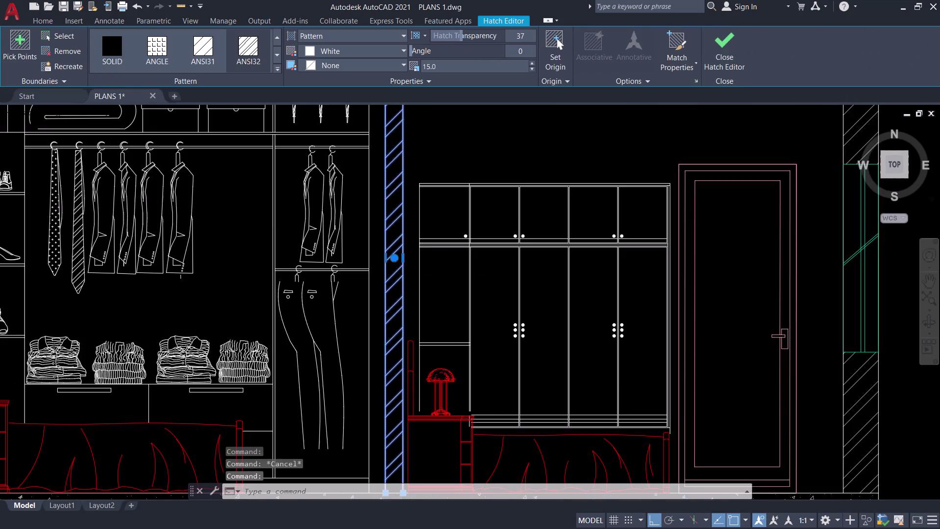
key(Escape)
scroll(down, 3)
middle_drag(583, 224, 530, 241)
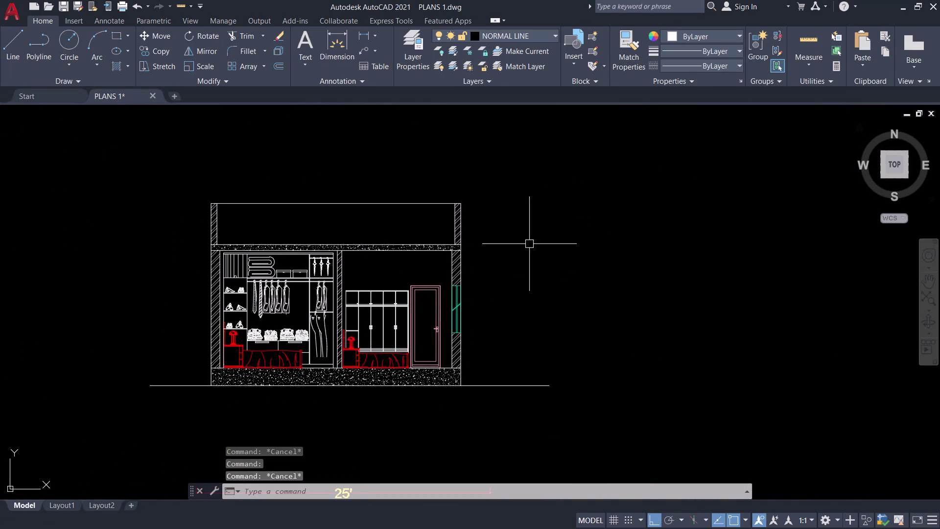
middle_drag(518, 281, 595, 301)
middle_click(596, 302)
scroll(up, 3)
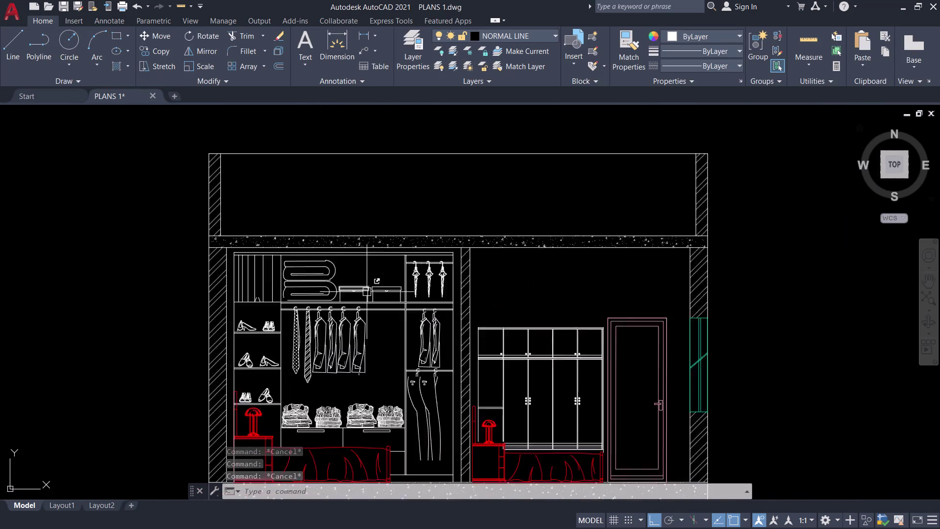
scroll(up, 3)
text(H)
key(space)
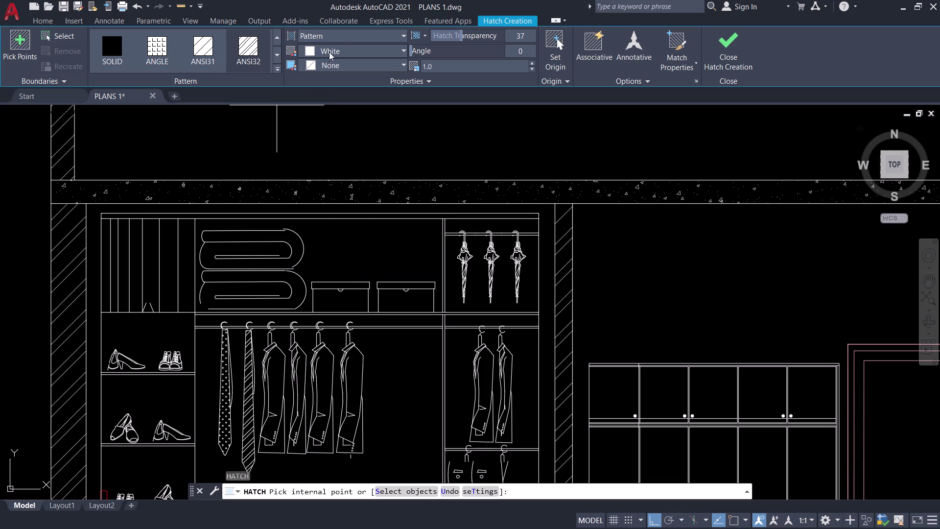
click(339, 35)
click(333, 48)
click(334, 53)
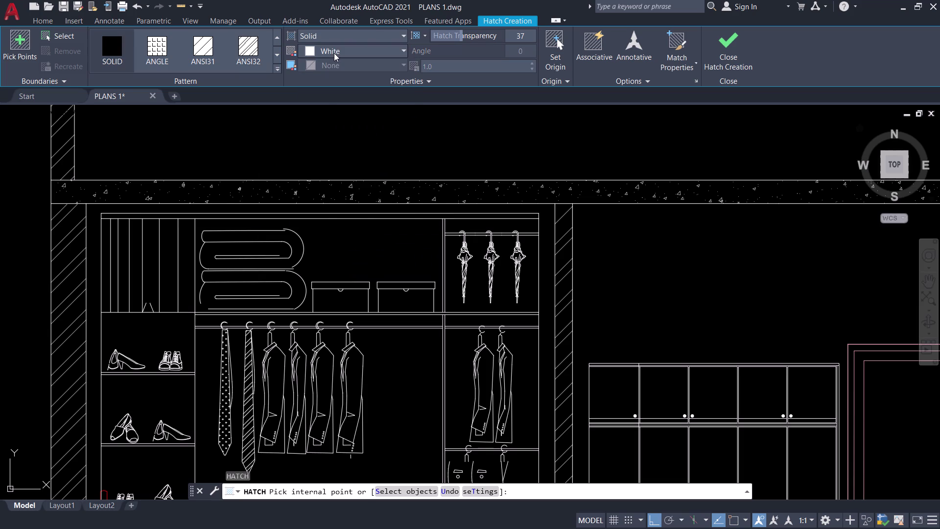
click(308, 220)
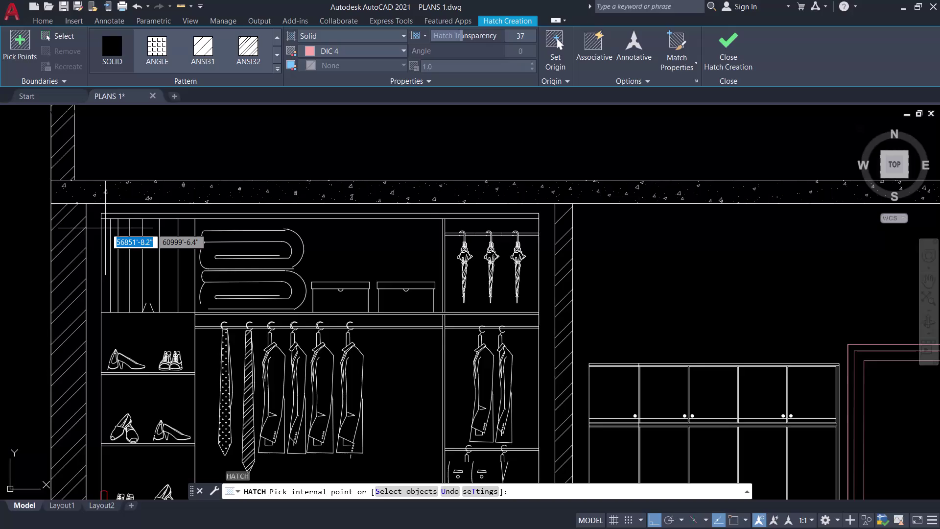
scroll(up, 3)
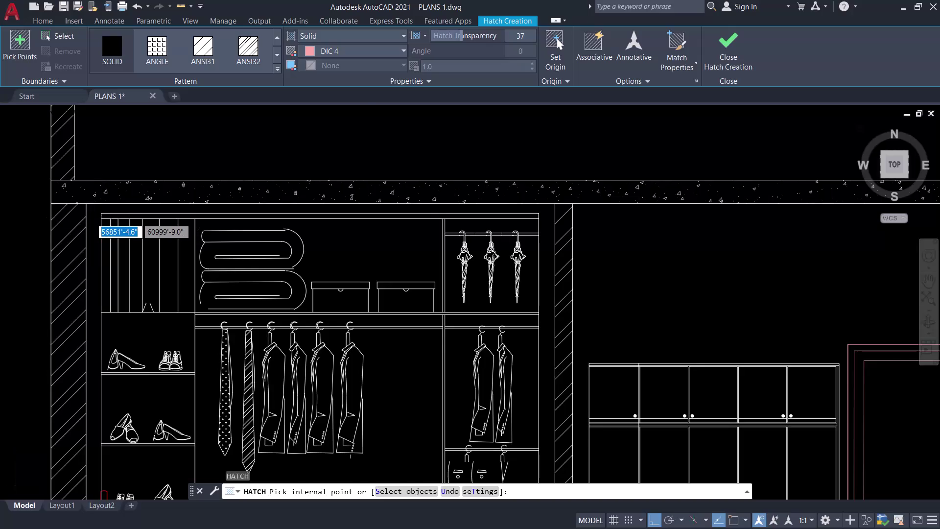
scroll(up, 3)
scroll(up, 3)
scroll(down, 3)
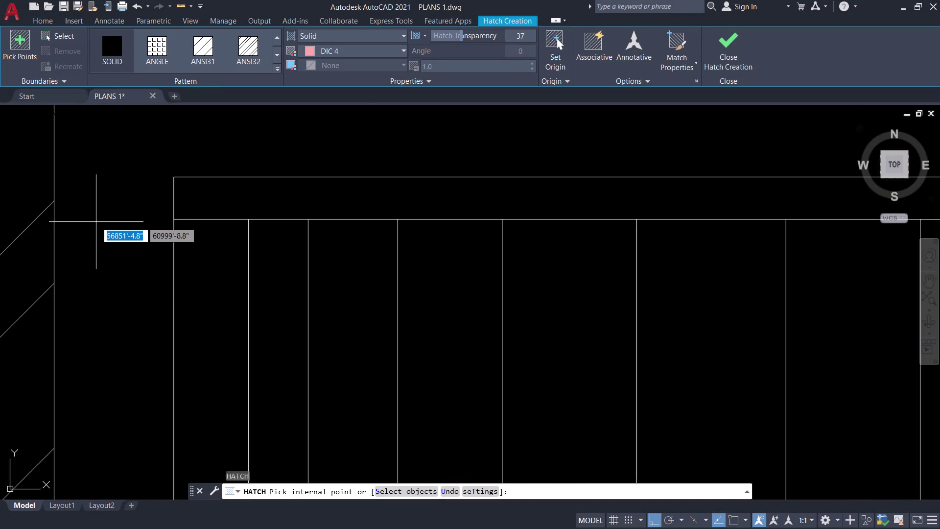
click(61, 38)
scroll(down, 3)
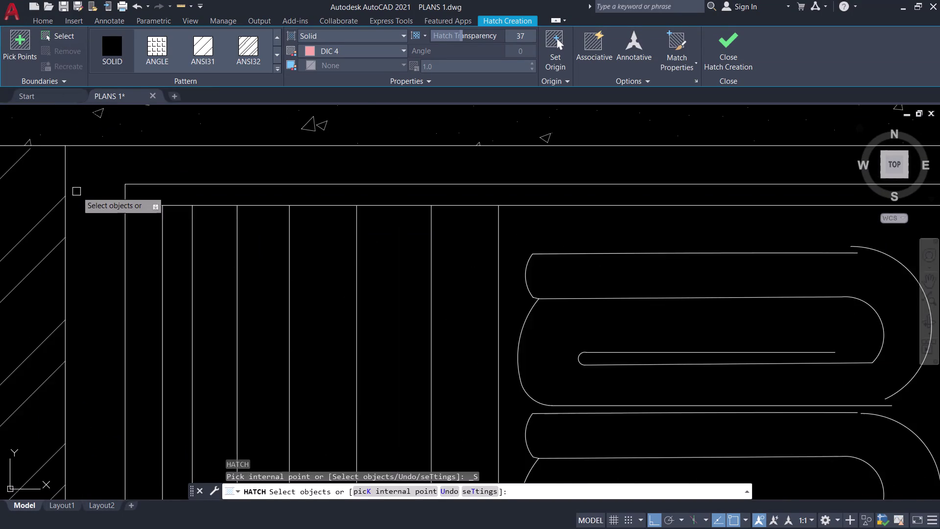
scroll(down, 3)
click(75, 206)
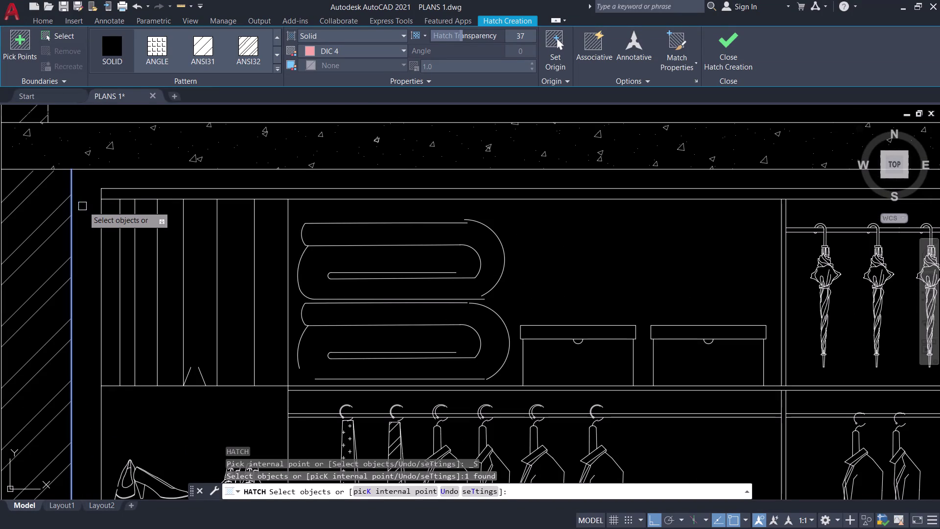
click(101, 213)
scroll(down, 3)
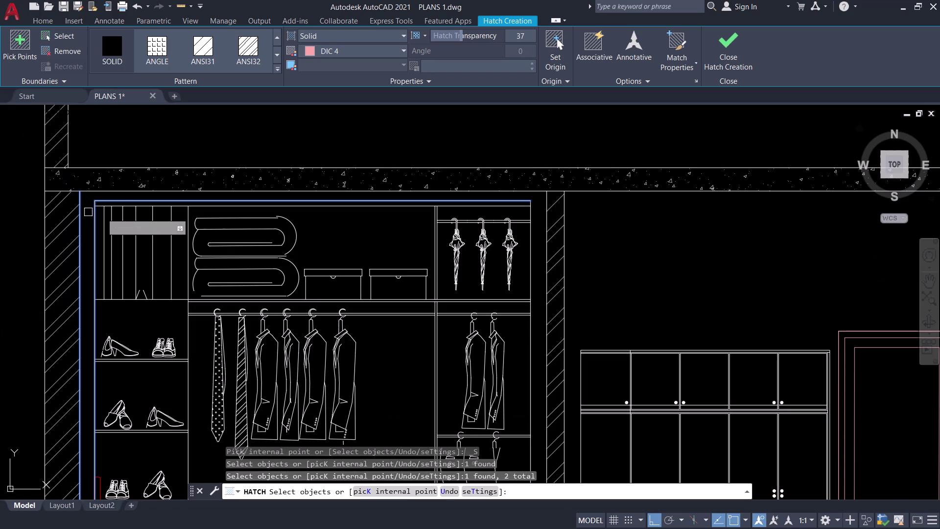
click(530, 239)
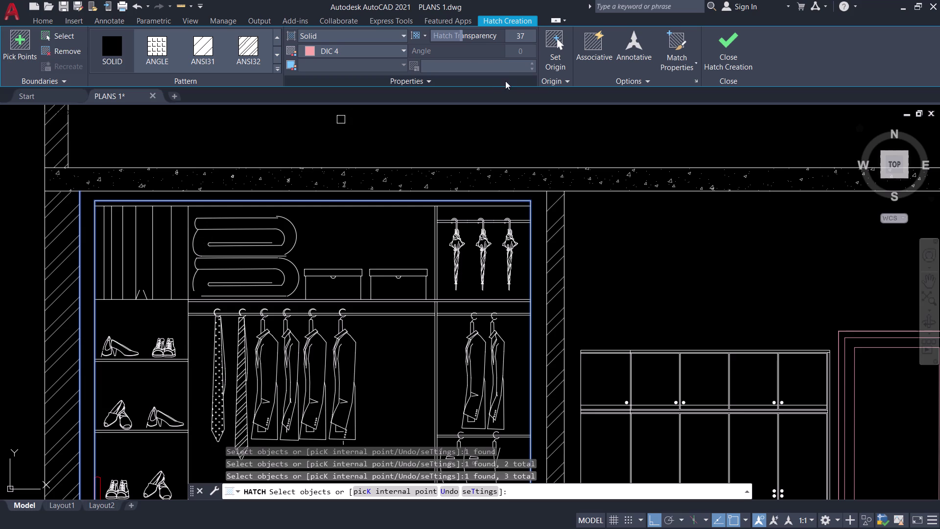
drag(460, 33, 441, 36)
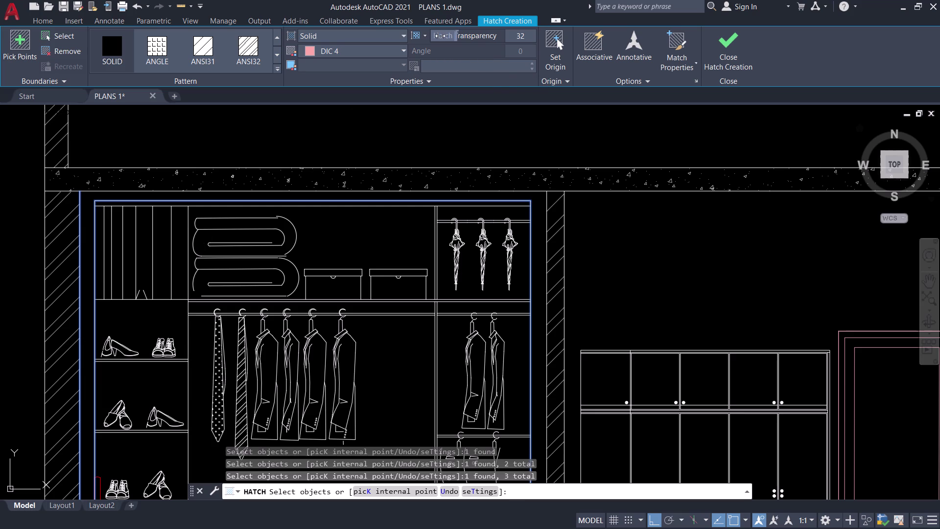
drag(441, 36, 440, 36)
click(712, 40)
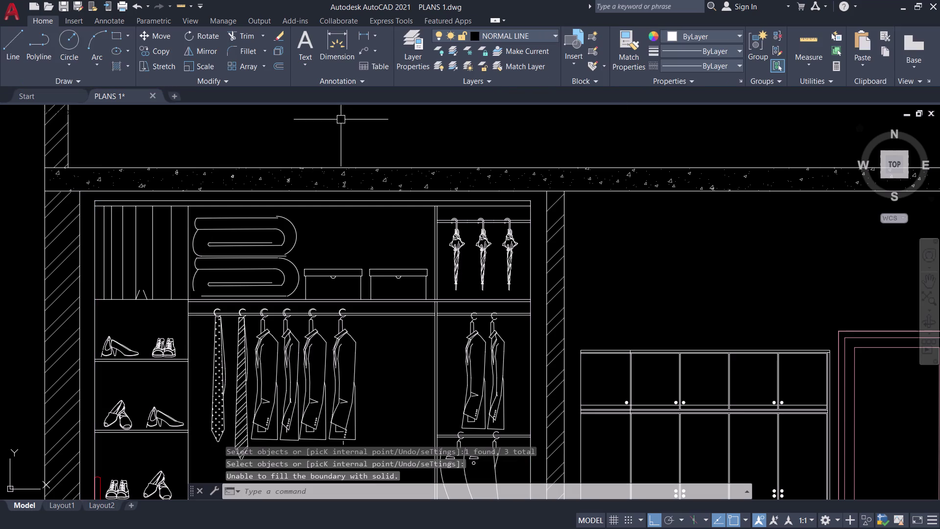
Trim two short shelf line ends near the red unit on the left shoe shelves.
scroll(down, 3)
middle_drag(101, 200, 162, 149)
scroll(up, 3)
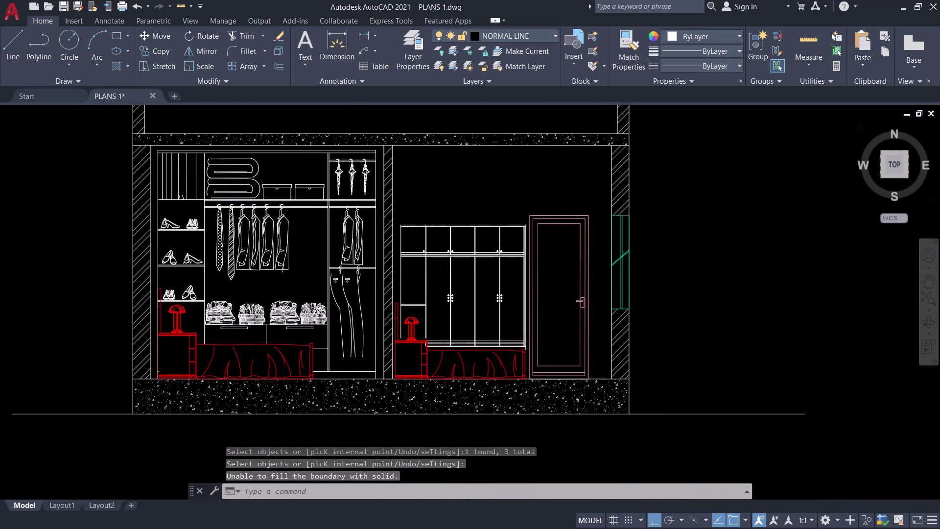
middle_drag(158, 355, 178, 286)
scroll(up, 3)
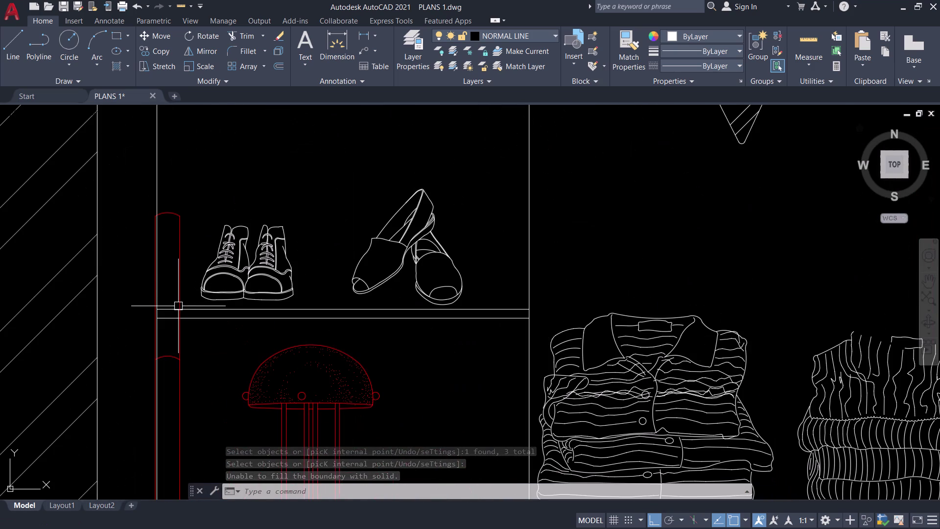
text(TR)
key(space)
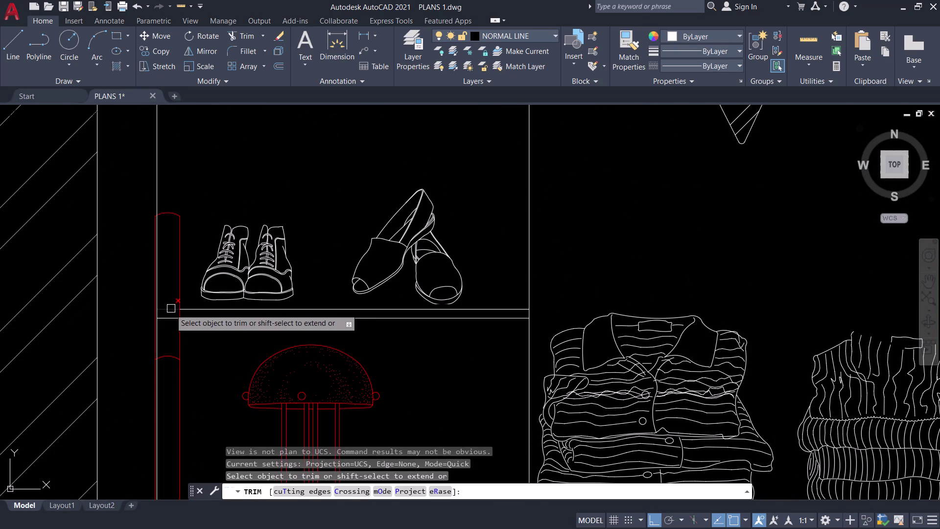
click(168, 311)
click(169, 319)
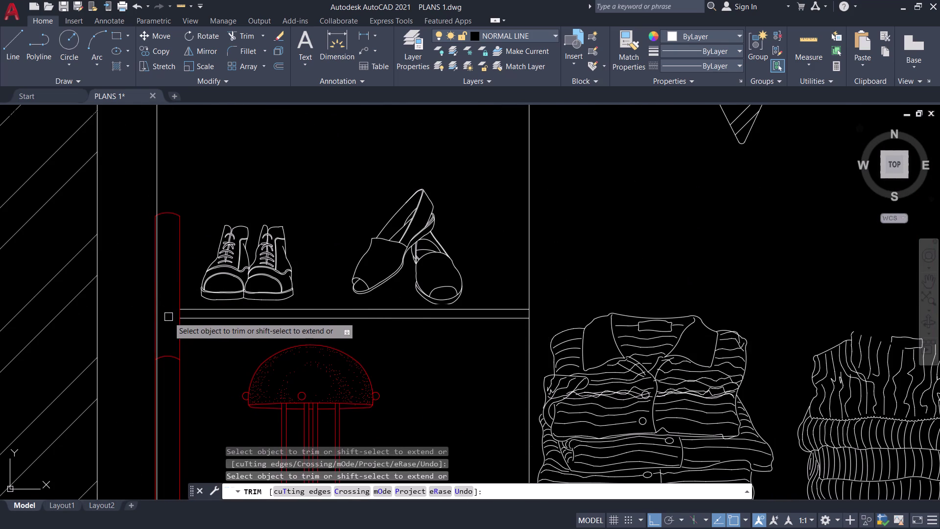
scroll(down, 3)
key(Escape)
Erase the left vertical wardrobe line.
scroll(down, 3)
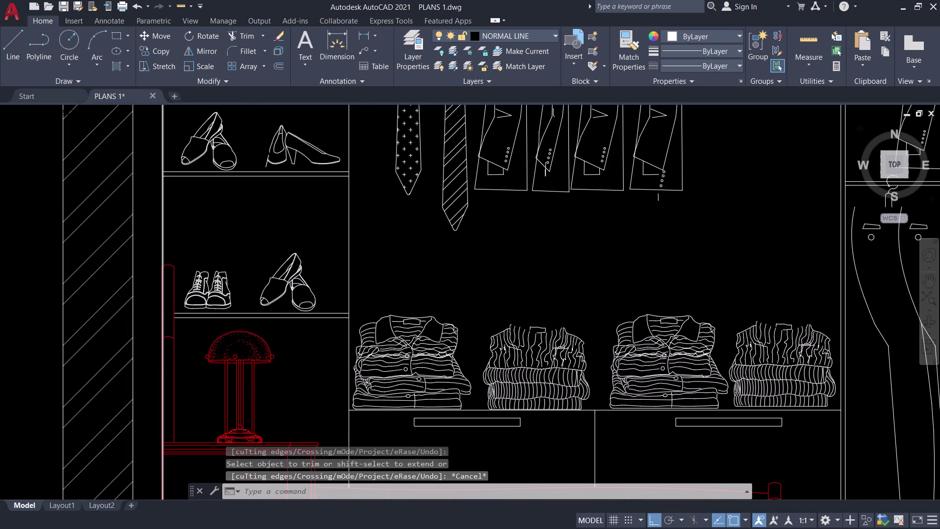
click(165, 269)
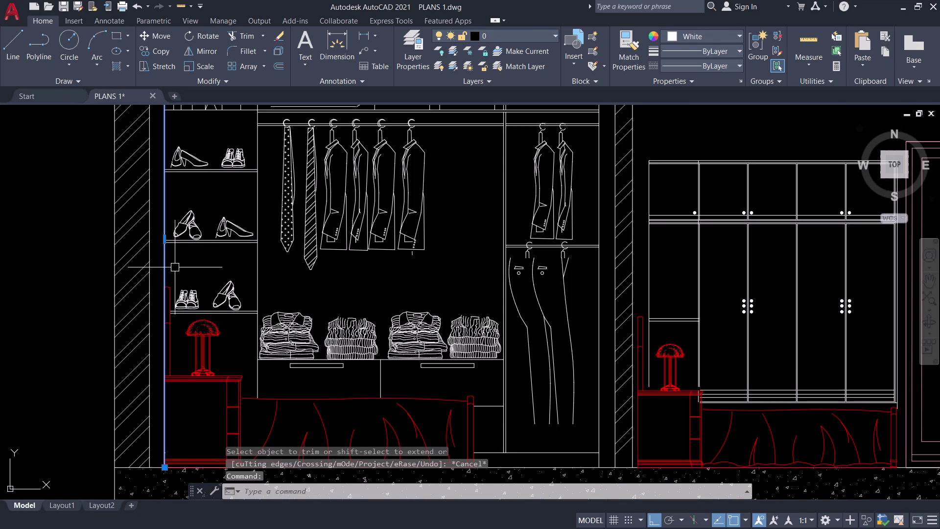
text(E)
key(space)
middle_drag(152, 264, 164, 294)
middle_click(163, 294)
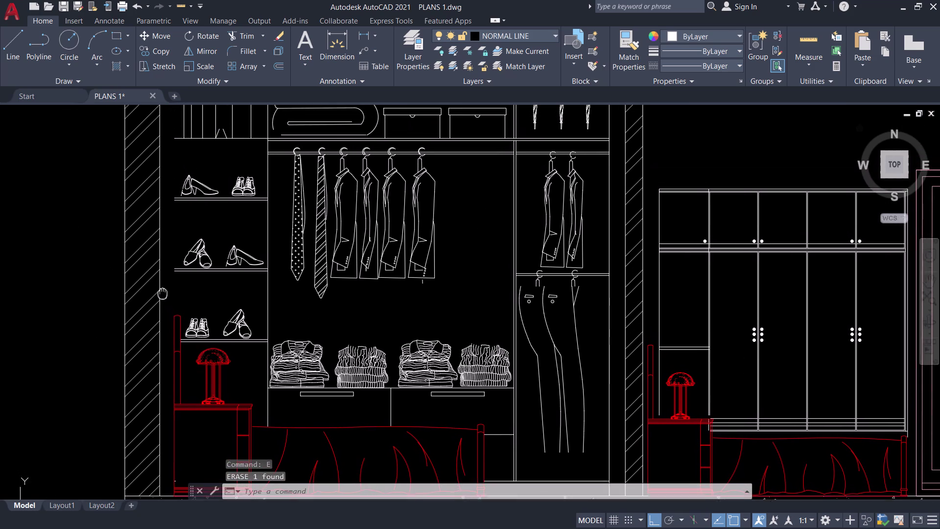
Draw a new line at the left edge of the wardrobe shelving.
key(l)
key(space)
middle_drag(177, 280, 186, 325)
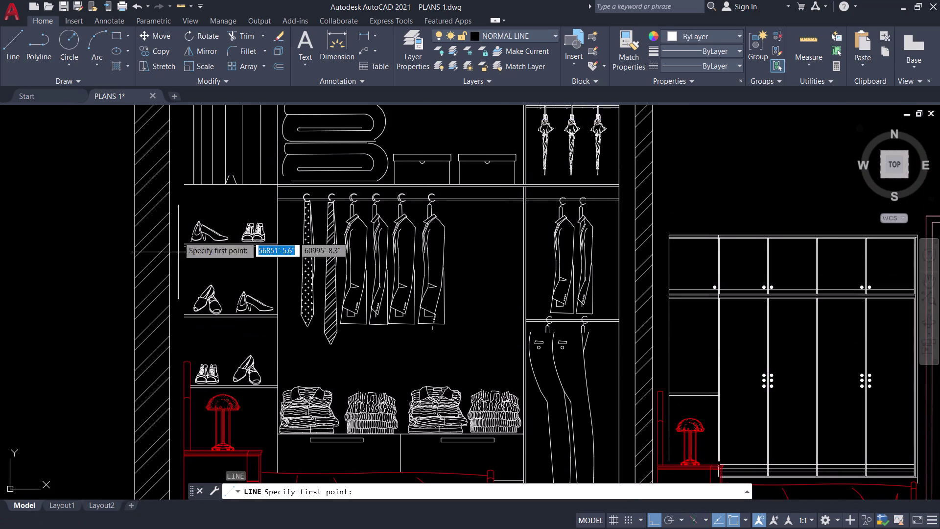
scroll(down, 3)
scroll(up, 3)
click(181, 127)
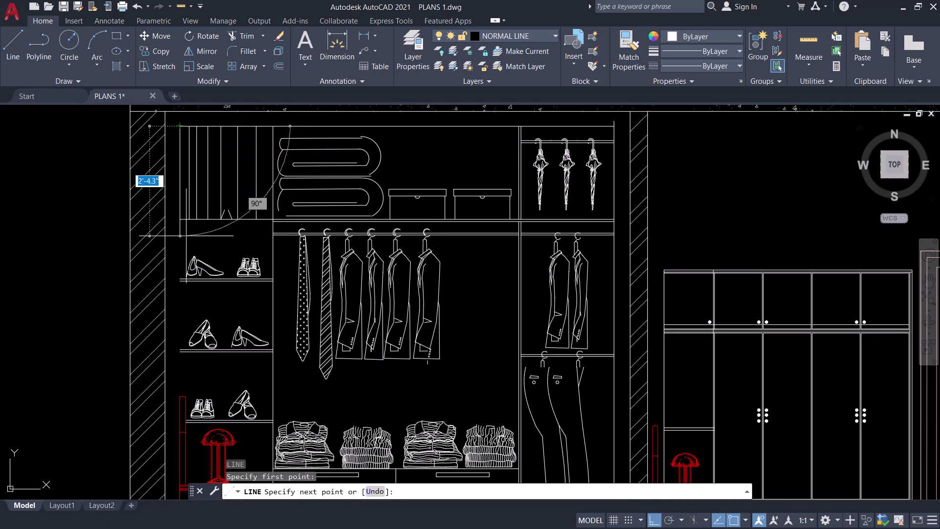
scroll(down, 3)
scroll(up, 3)
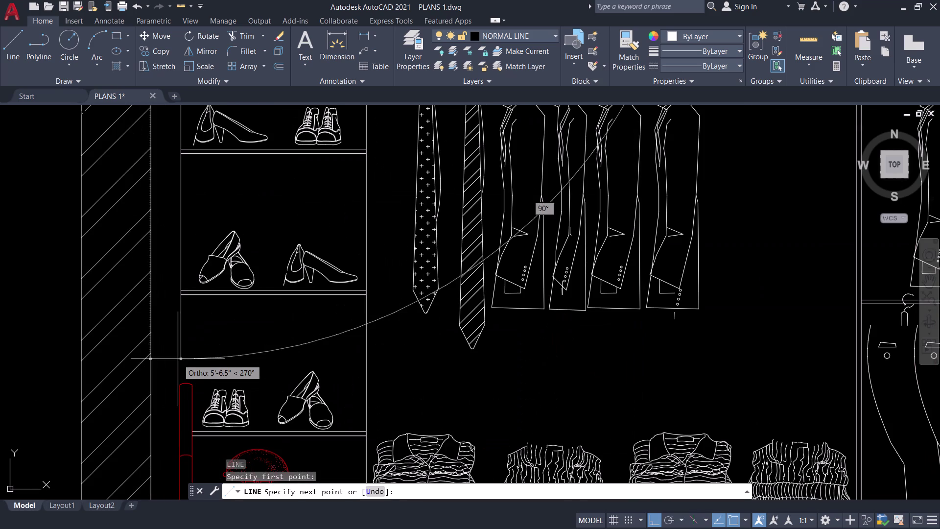
scroll(up, 3)
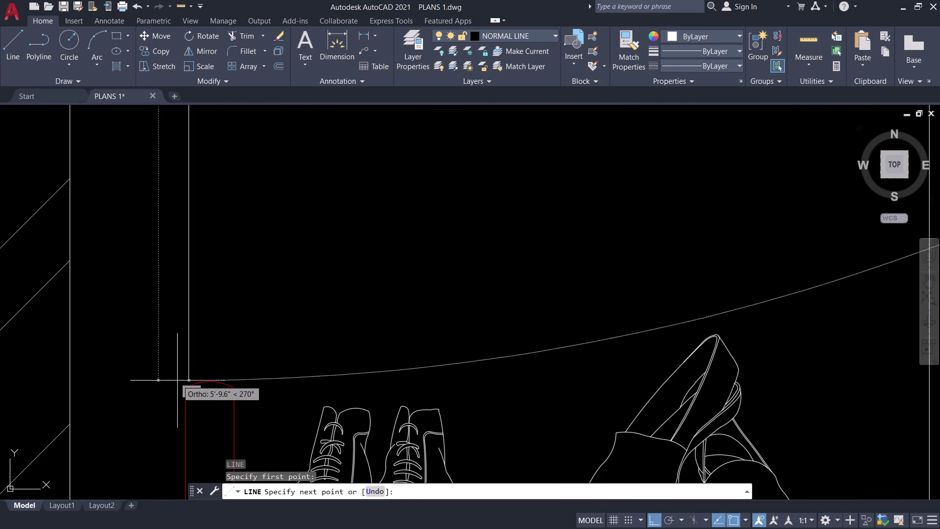
scroll(up, 3)
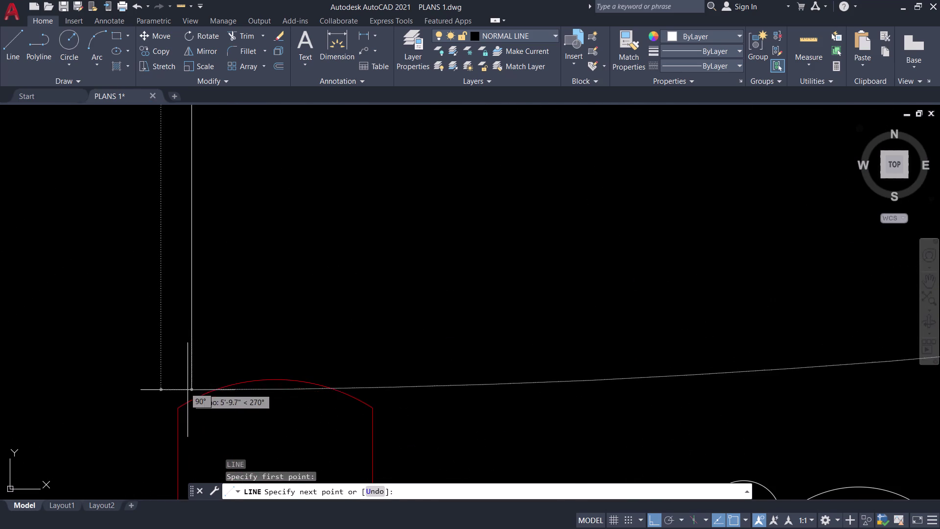
click(192, 400)
scroll(down, 3)
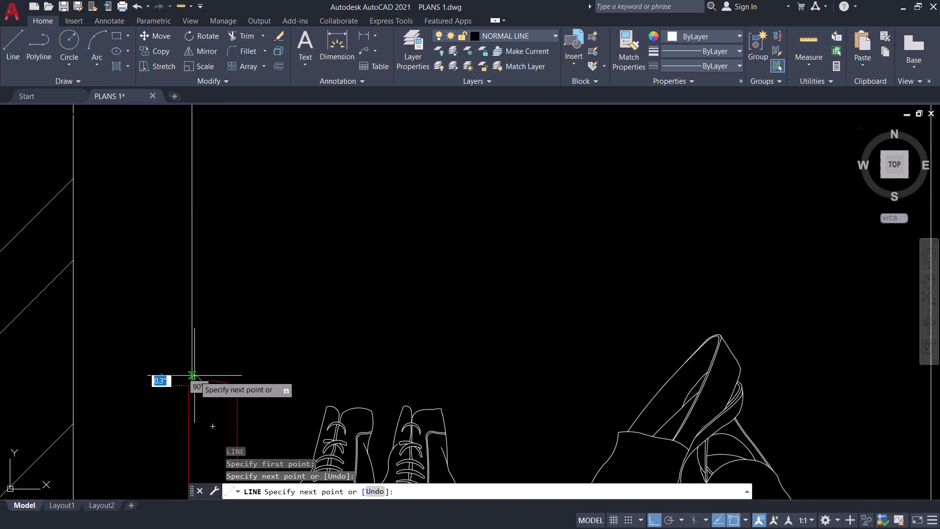
key(Escape)
Pan and zoom out to centre the whole wardrobe elevation.
scroll(down, 3)
middle_drag(207, 325, 184, 350)
scroll(down, 3)
middle_drag(182, 340, 176, 318)
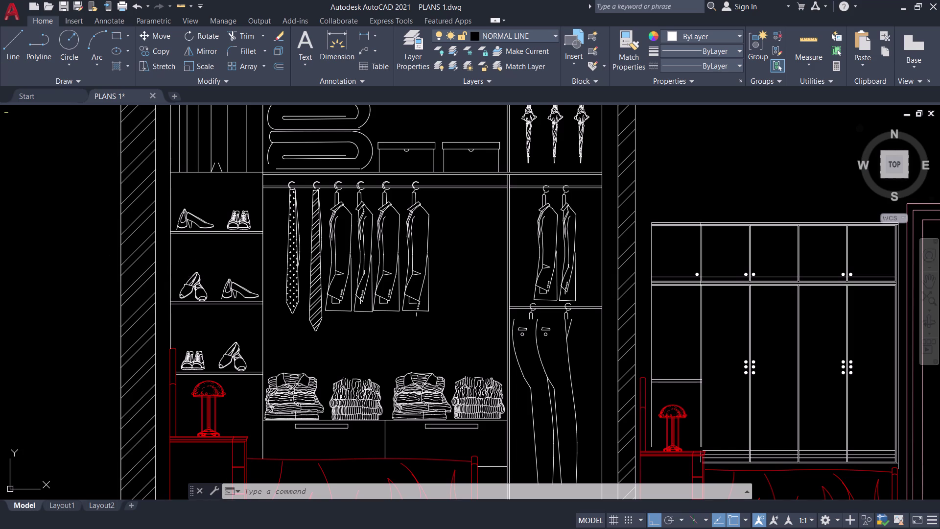
middle_drag(204, 245, 210, 295)
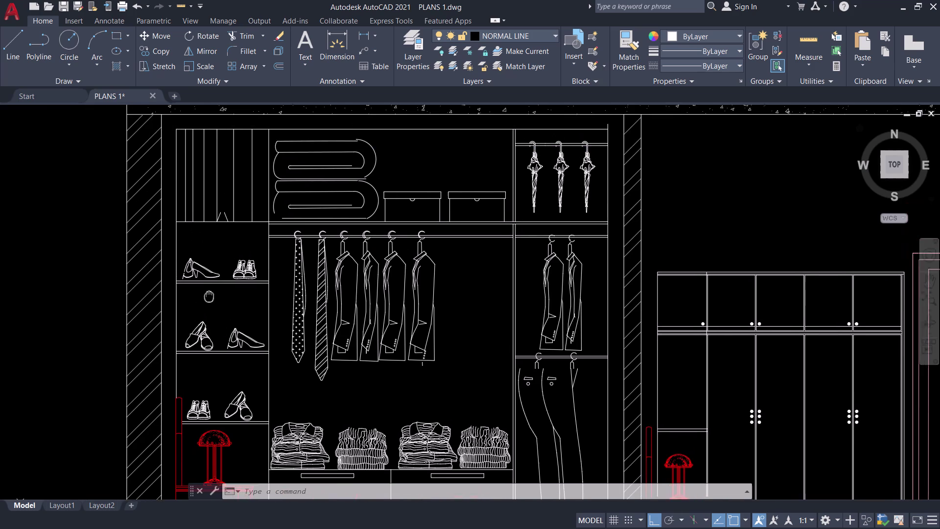
middle_drag(210, 295, 210, 296)
scroll(down, 3)
middle_drag(209, 294, 244, 252)
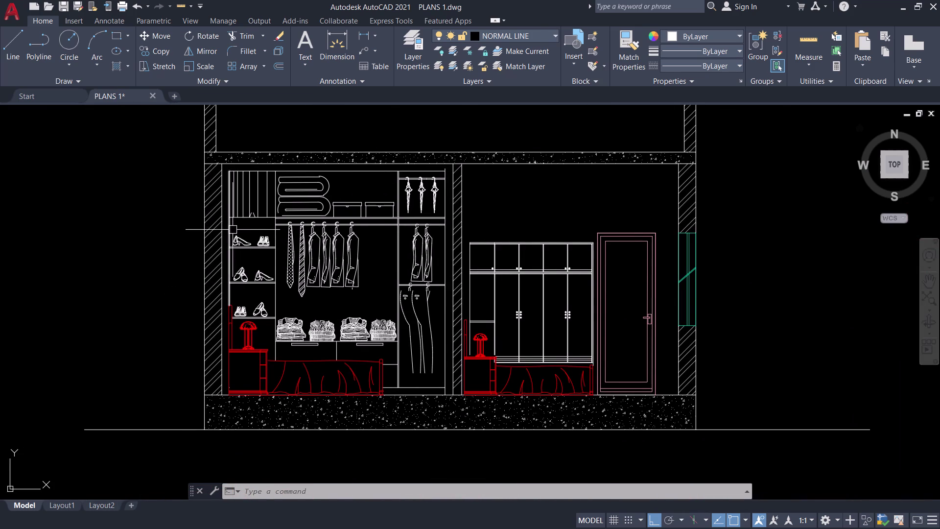
Start a hatch, pick an enclosed area in the elevation, then cancel it.
text(H)
key(space)
scroll(up, 3)
scroll(up, 3)
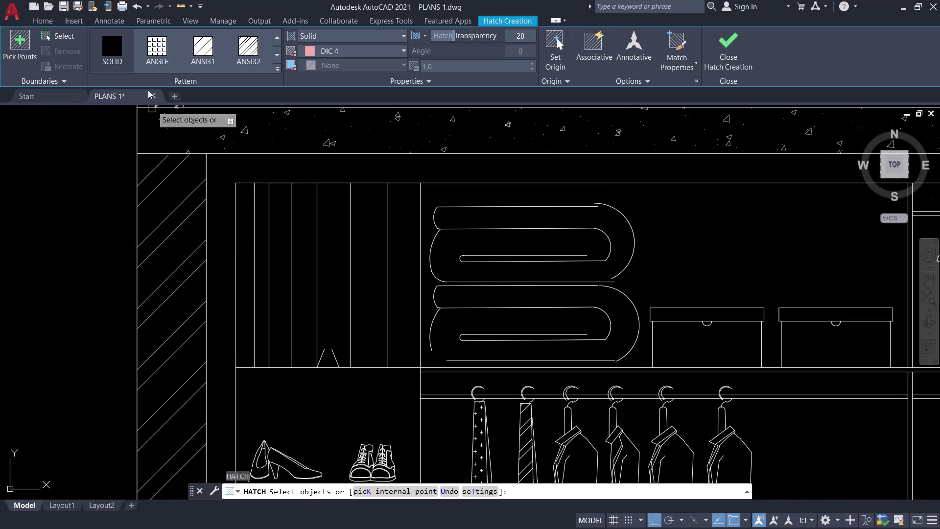
click(17, 43)
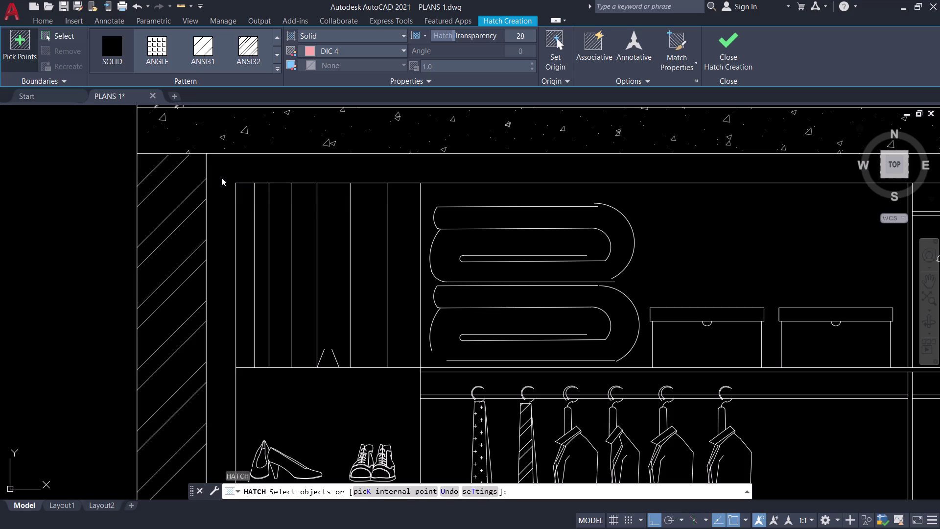
click(225, 179)
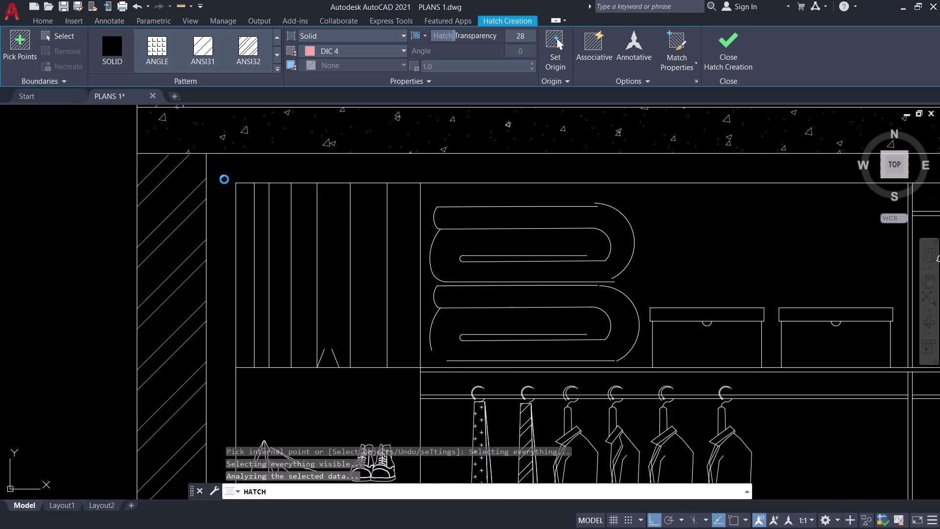
scroll(down, 3)
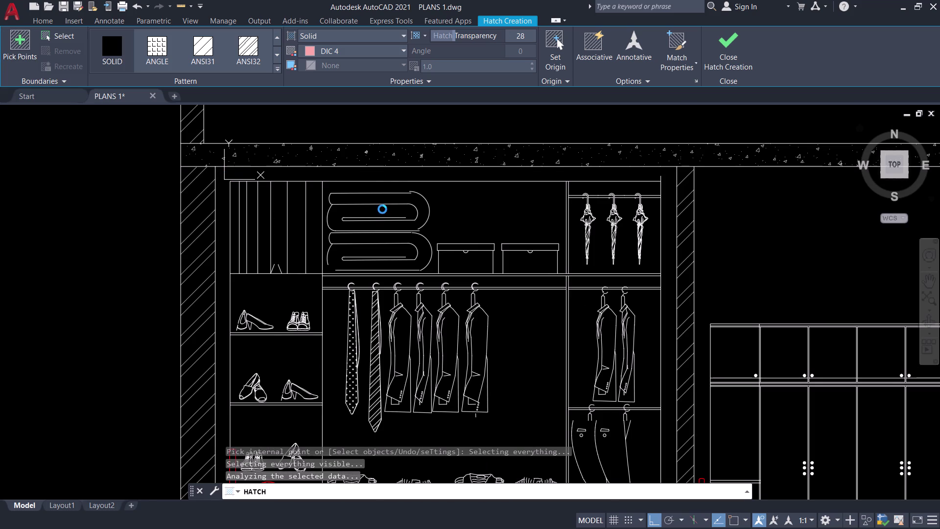
scroll(down, 3)
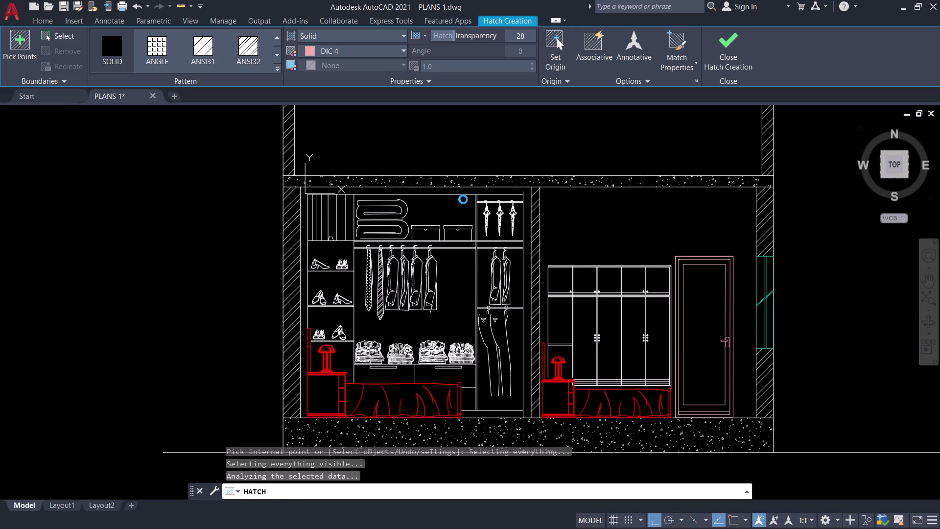
key(Escape)
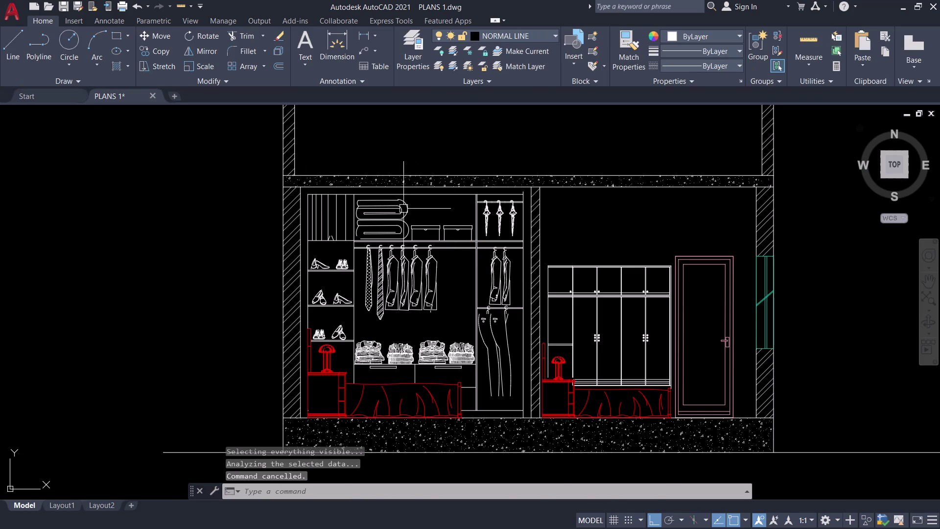
Pan toward the upper shelves and restart the hatch, choosing its colour.
scroll(up, 3)
middle_drag(428, 191, 470, 221)
middle_click(470, 222)
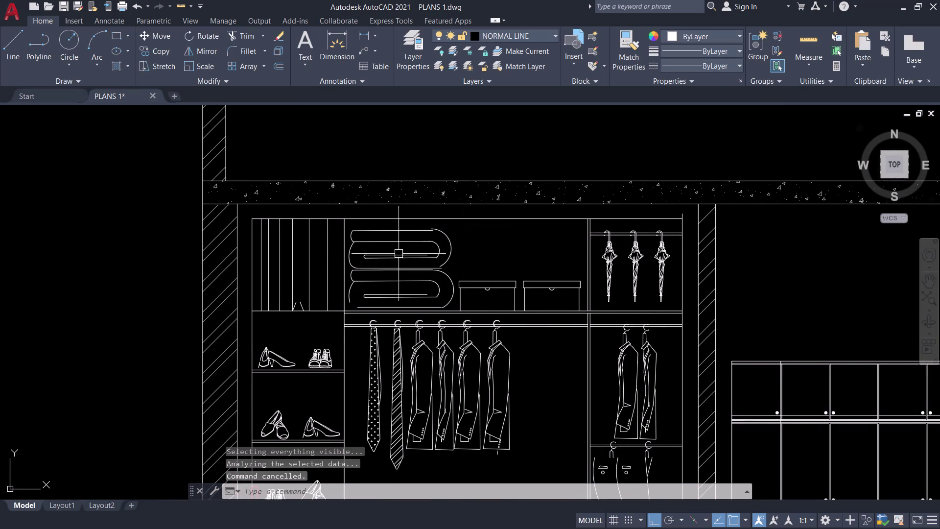
text(H)
key(space)
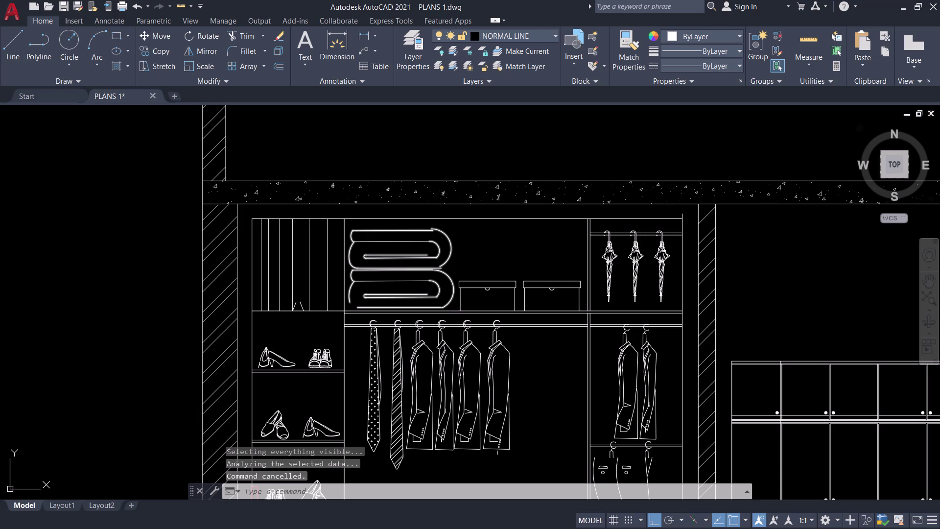
click(346, 50)
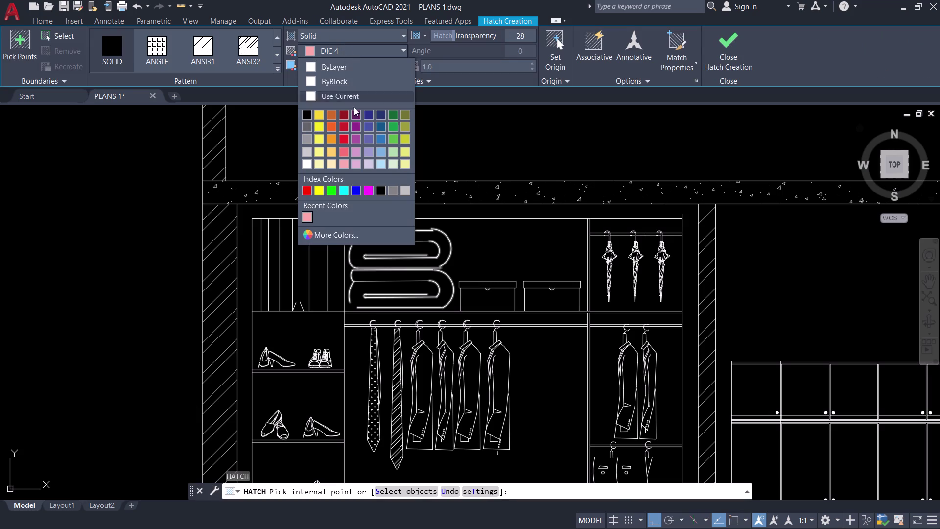
click(390, 191)
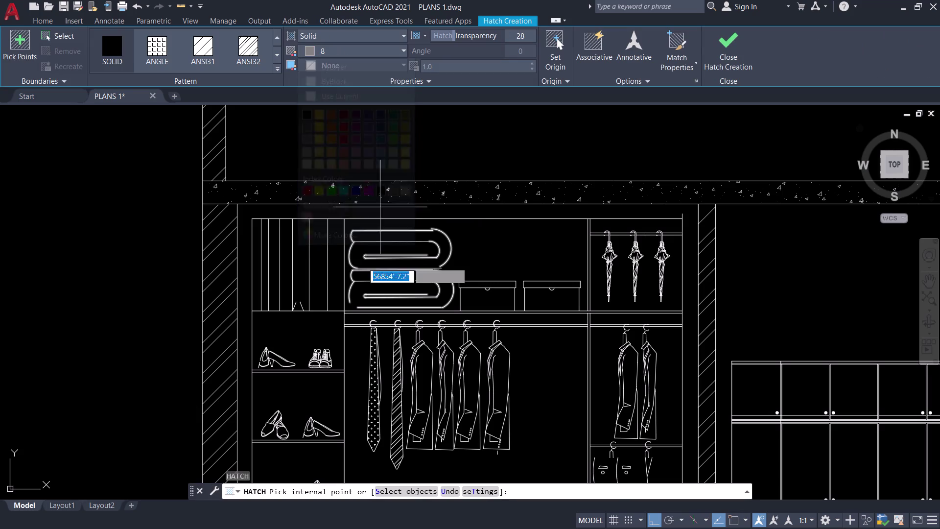
click(298, 326)
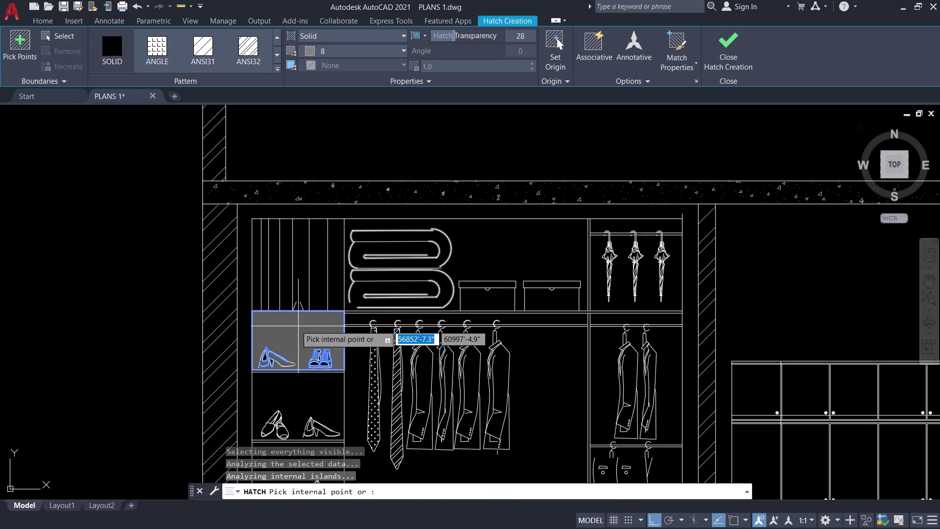
scroll(down, 3)
middle_drag(294, 322, 326, 250)
scroll(up, 3)
click(340, 272)
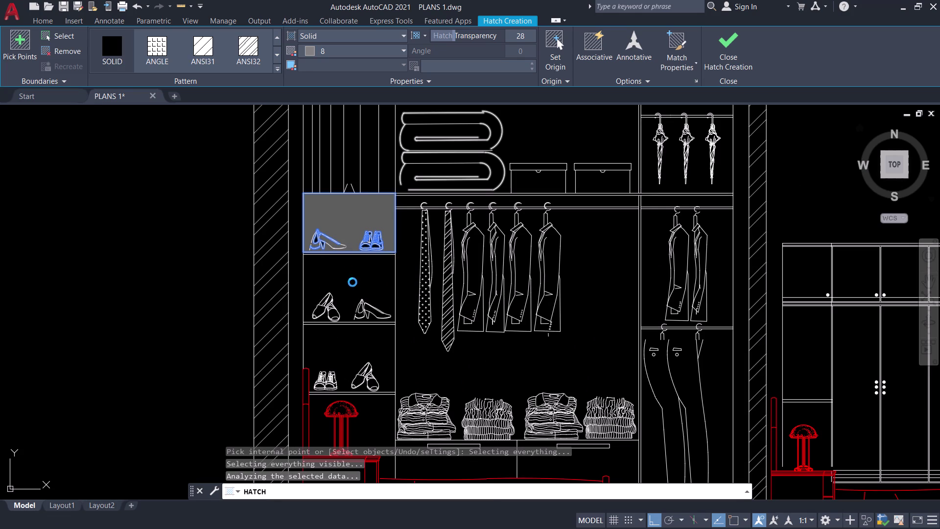
scroll(down, 3)
middle_drag(345, 288, 353, 291)
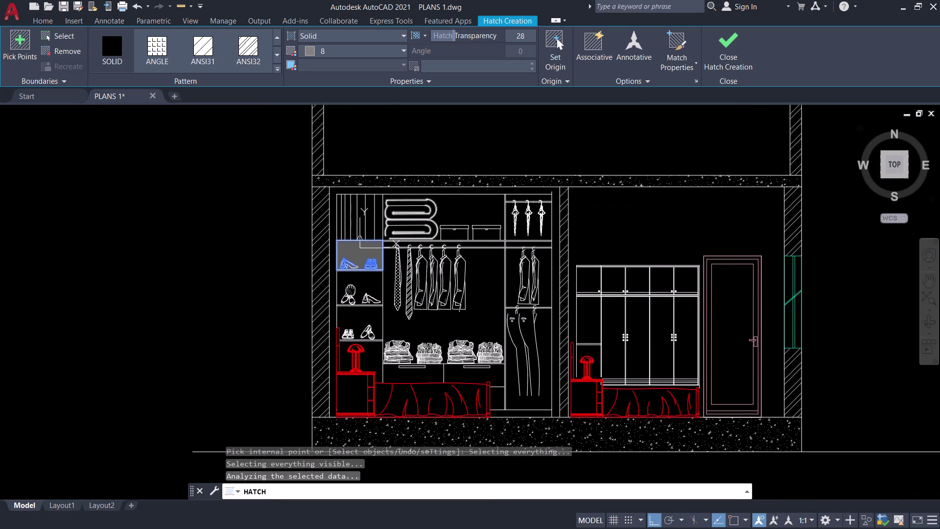
middle_drag(353, 291, 392, 310)
middle_click(394, 306)
middle_drag(394, 307, 393, 313)
middle_click(391, 316)
middle_click(391, 314)
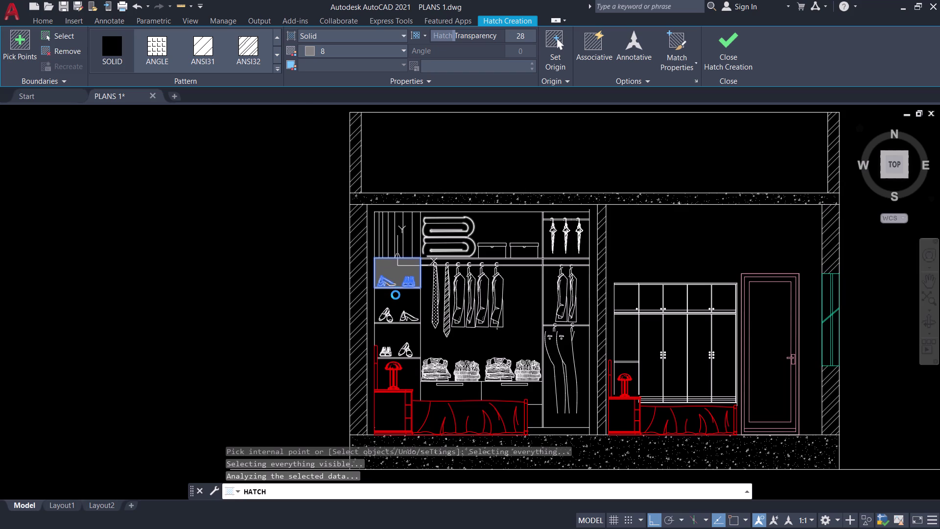
scroll(up, 3)
click(397, 313)
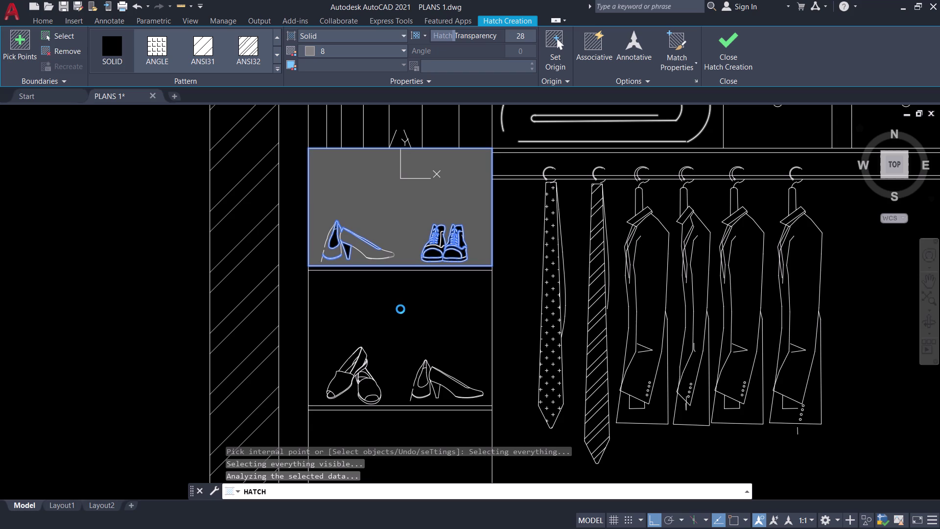
key(Escape)
scroll(down, 3)
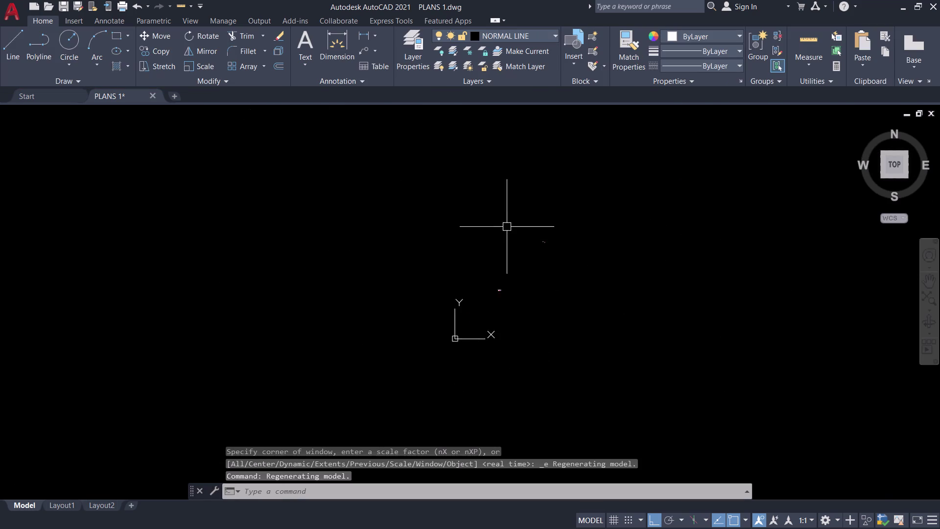
Zoom out to check the elevation sits above the floor plan, and quick-save.
scroll(down, 3)
scroll(up, 3)
scroll(up, 3)
scroll(up, 3)
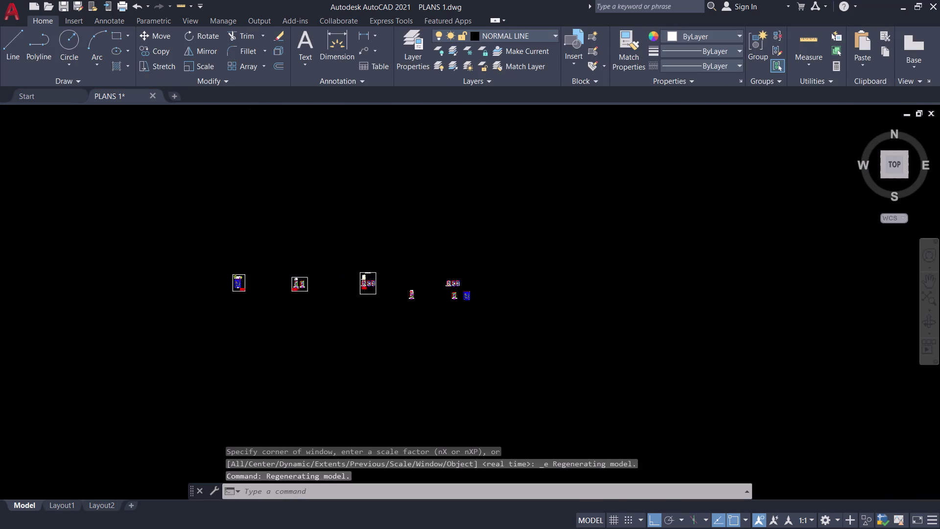
scroll(up, 3)
scroll(up, 3)
scroll(down, 3)
middle_drag(538, 296, 410, 263)
scroll(up, 3)
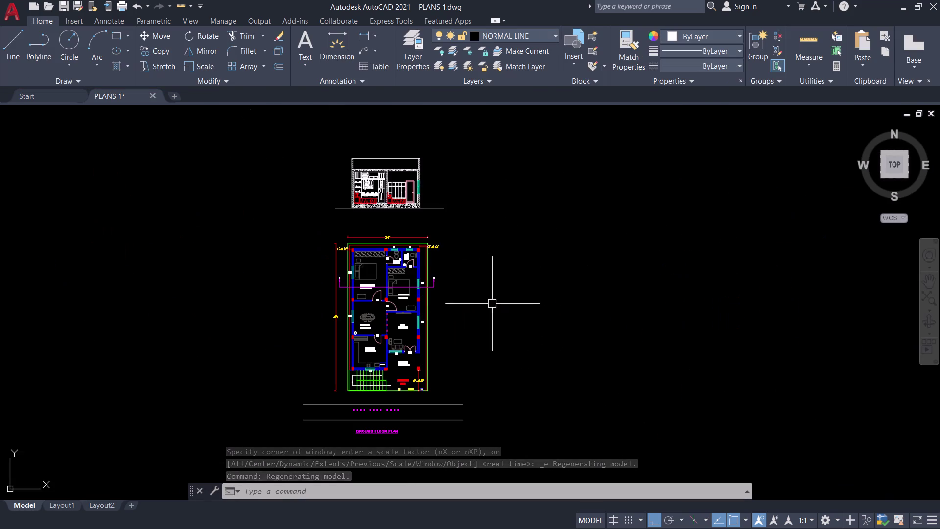
scroll(up, 3)
middle_drag(413, 171, 441, 227)
scroll(up, 3)
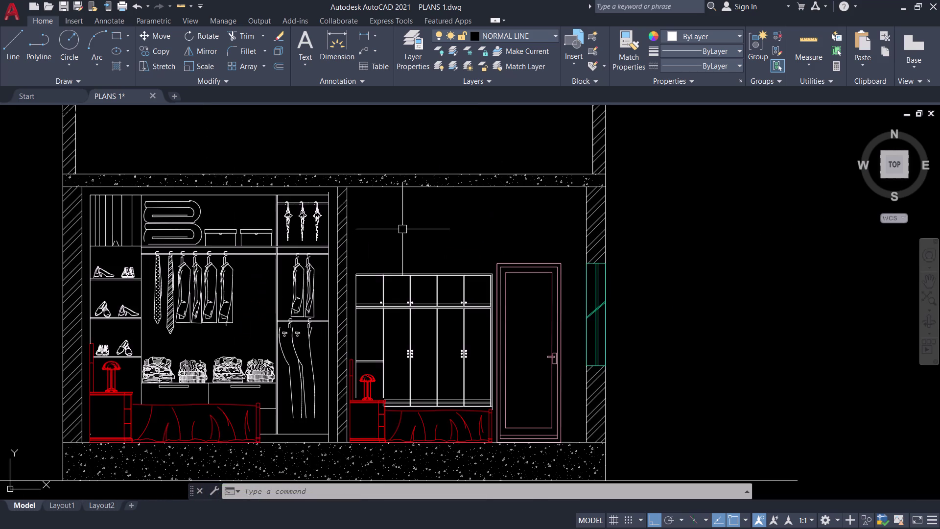
middle_drag(403, 228, 468, 200)
key(ctrl+s)
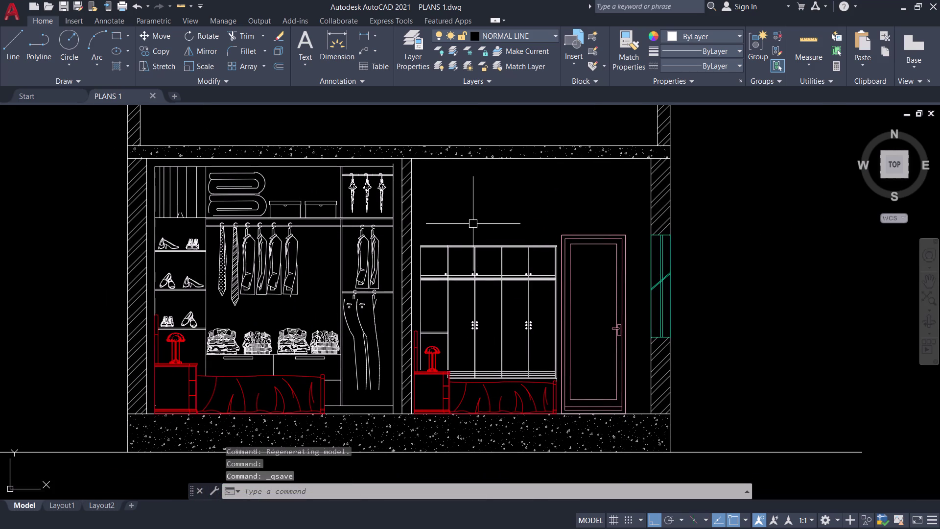
Zoom and pan to bring the full wardrobe elevation back into view.
middle_drag(471, 215, 484, 226)
scroll(up, 3)
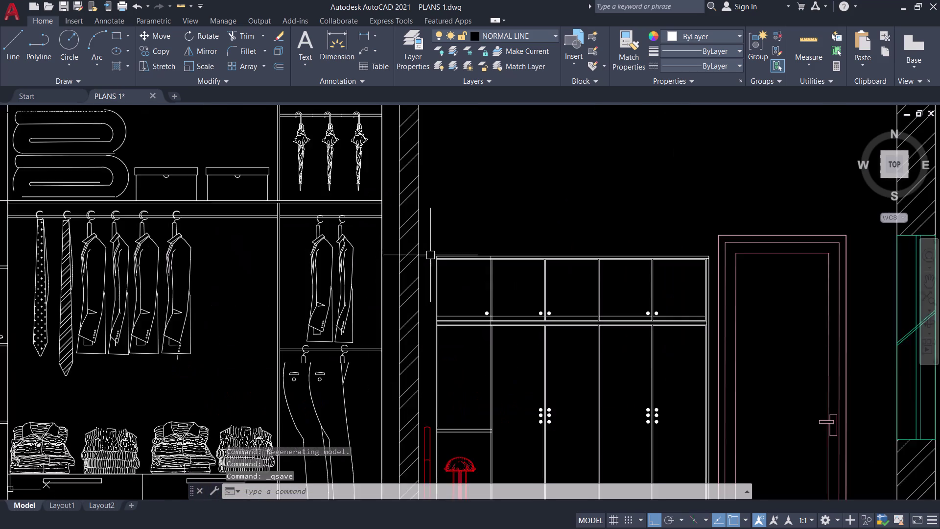
scroll(up, 3)
scroll(down, 3)
scroll(down, 3)
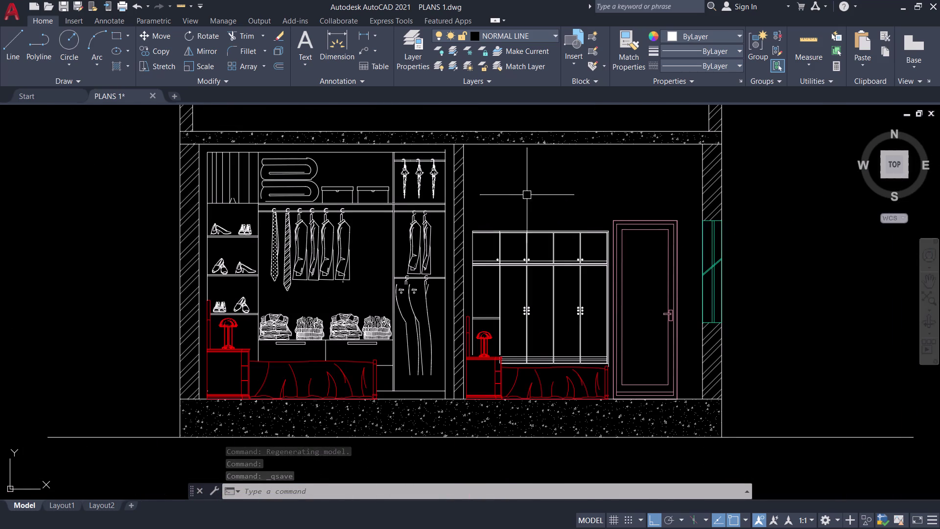
middle_drag(528, 195, 457, 228)
middle_click(454, 226)
scroll(down, 3)
middle_drag(454, 220, 475, 244)
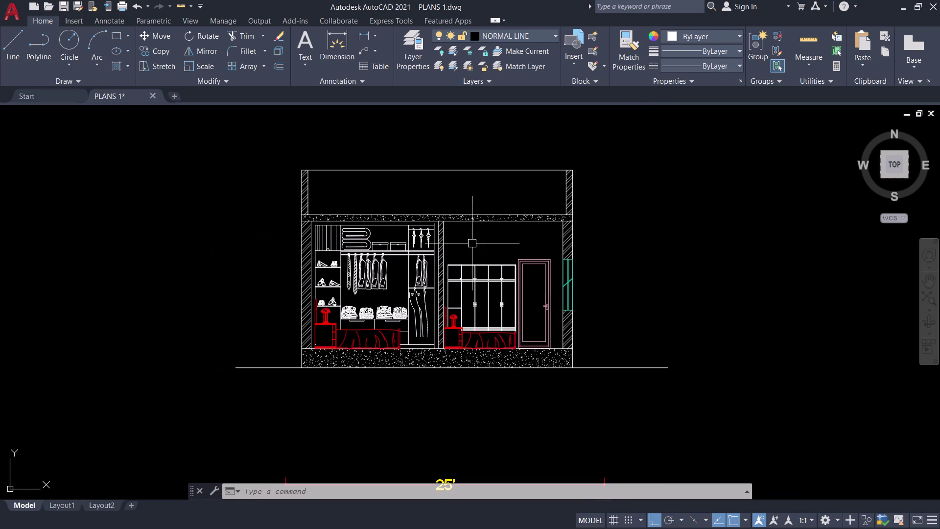
drag(204, 114, 218, 121)
click(646, 406)
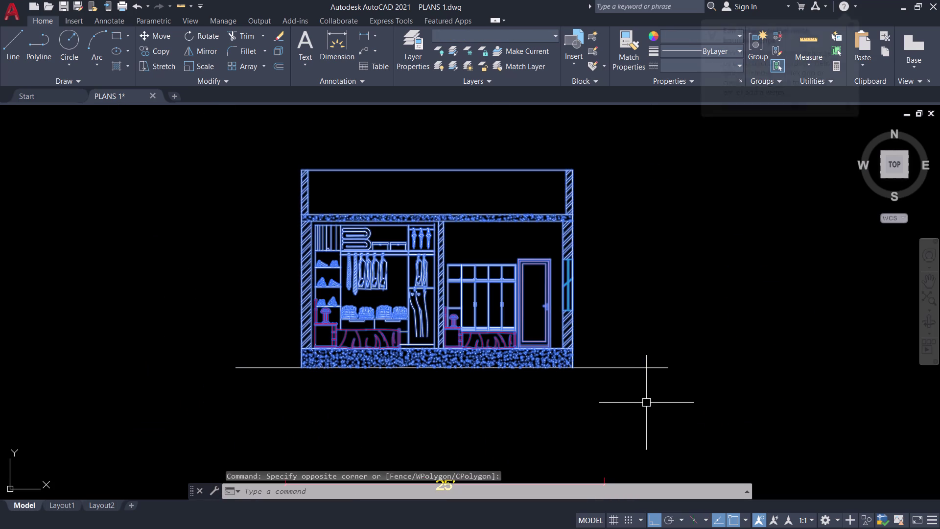
key(o)
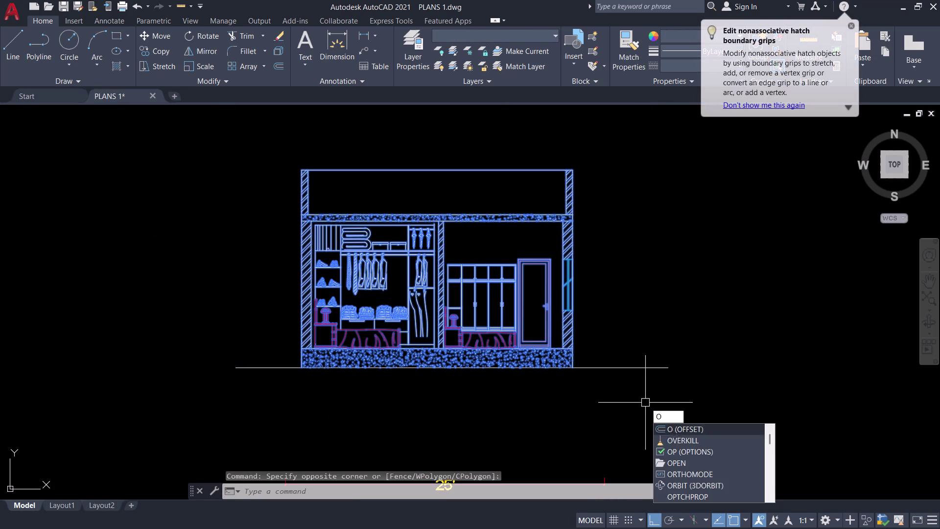
click(677, 437)
click(466, 379)
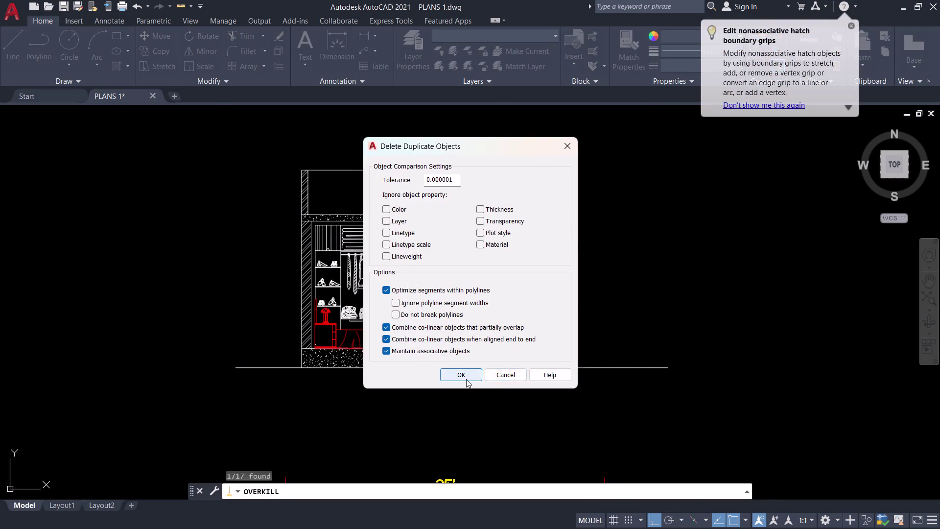
scroll(up, 3)
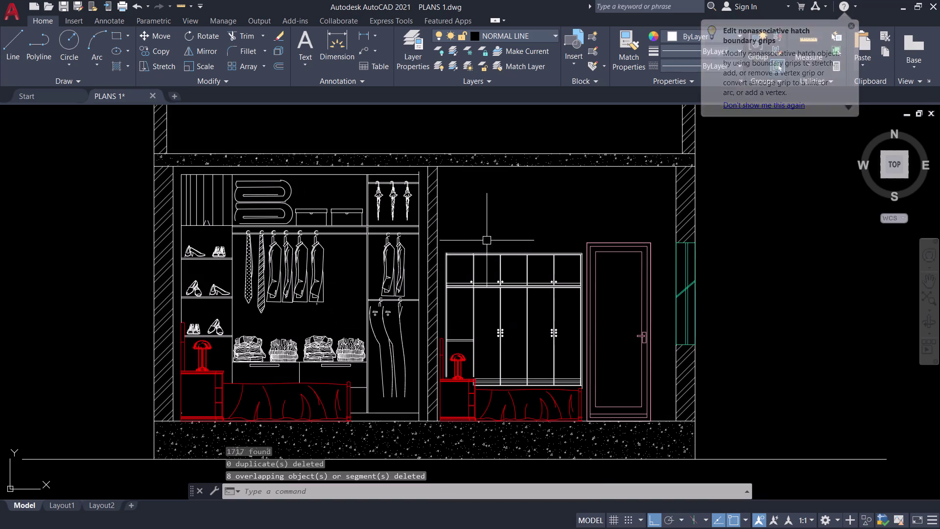
middle_drag(483, 206, 500, 237)
scroll(up, 3)
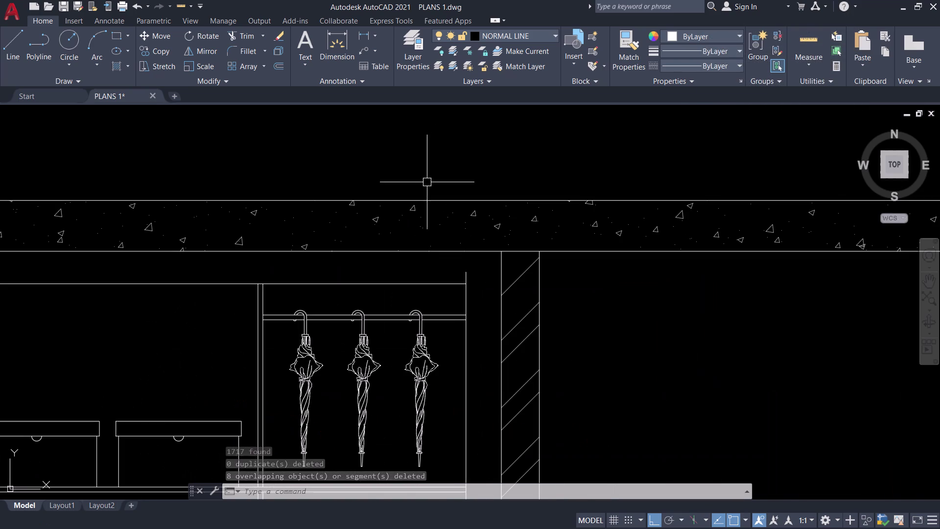
middle_drag(394, 271, 609, 295)
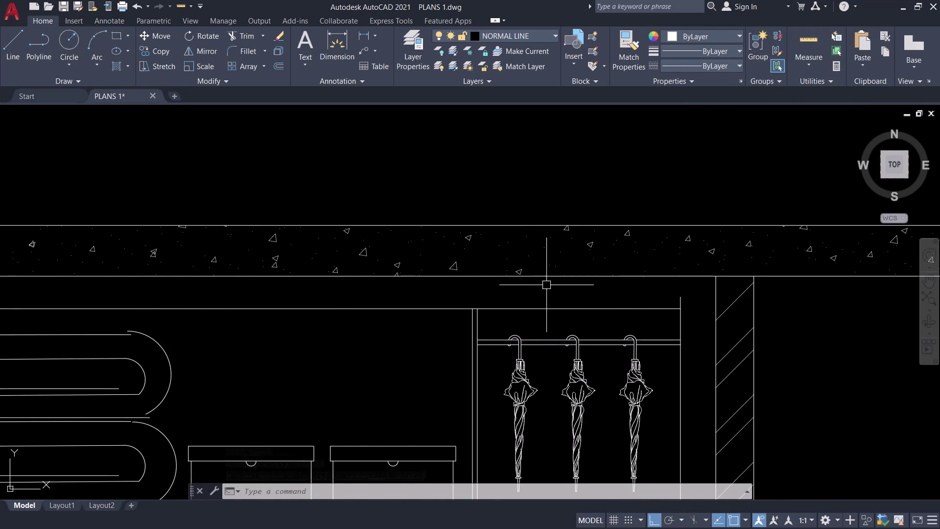
scroll(down, 3)
scroll(up, 3)
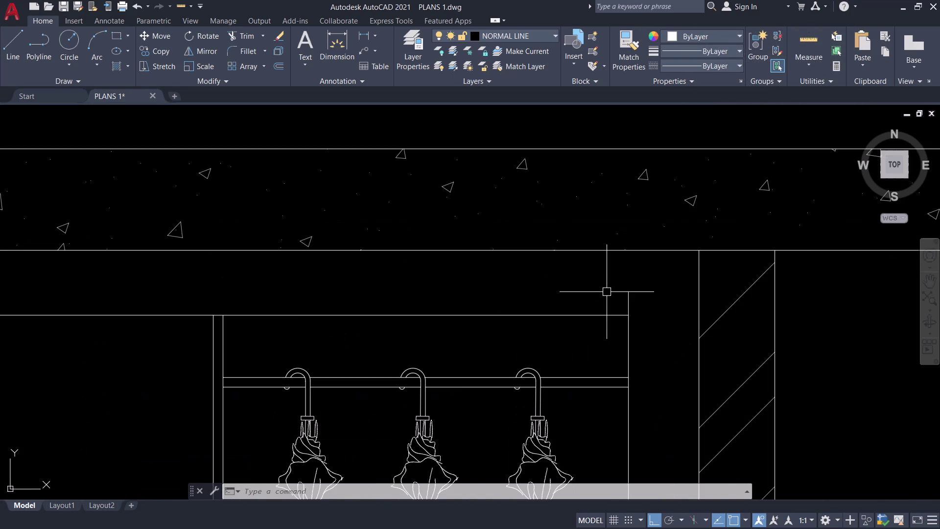
key(t)
key(r)
key(space)
click(627, 297)
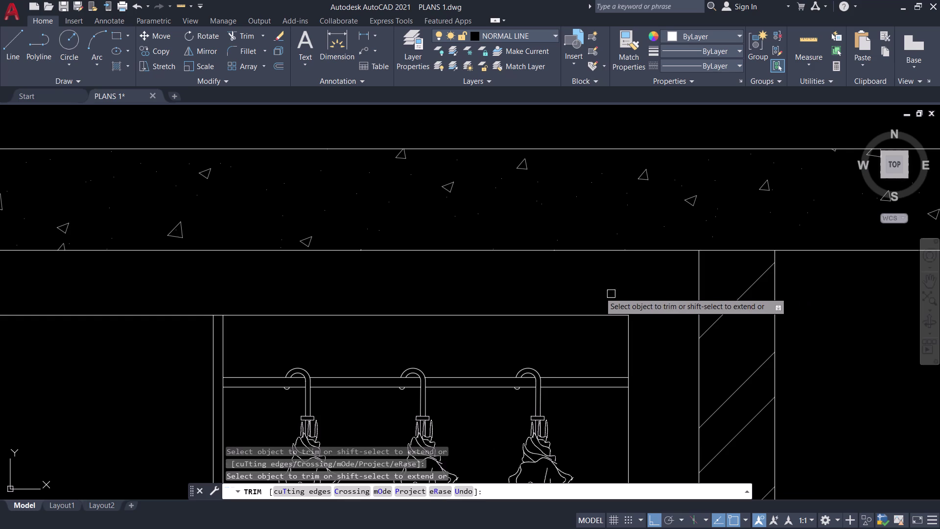
scroll(down, 3)
key(Escape)
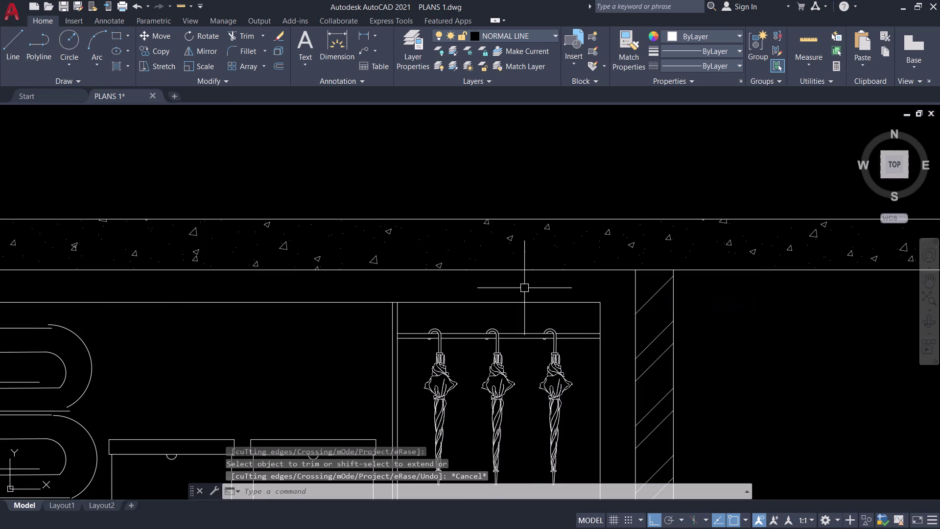
scroll(down, 3)
middle_drag(534, 288, 688, 278)
scroll(down, 3)
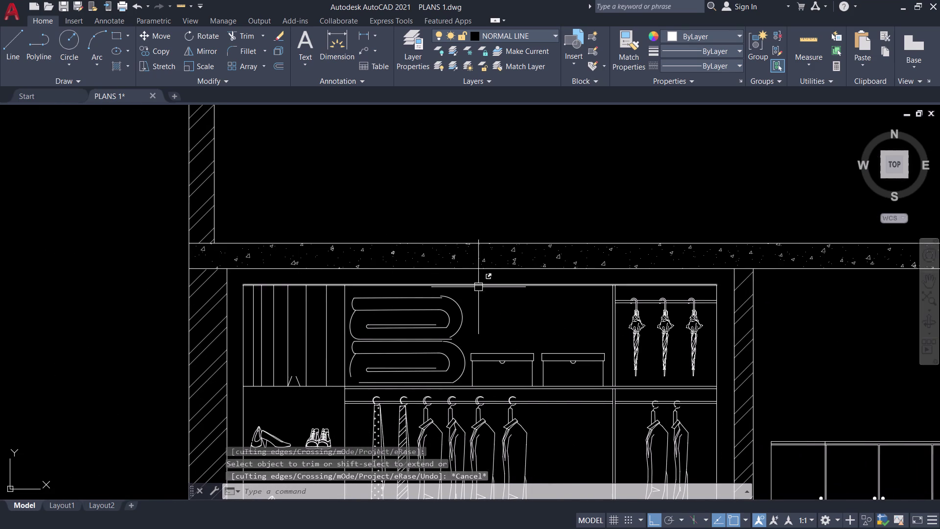
middle_drag(244, 354, 234, 314)
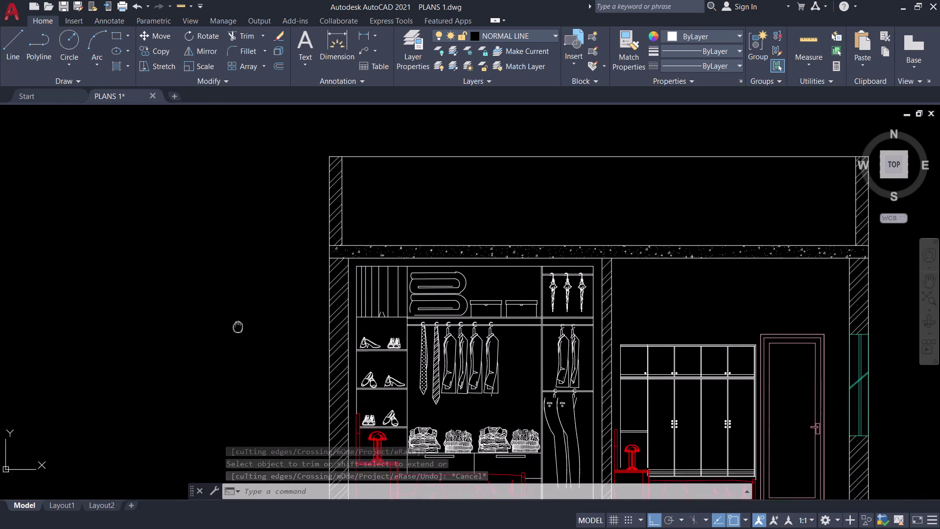
middle_drag(234, 313, 142, 216)
middle_click(143, 216)
scroll(up, 3)
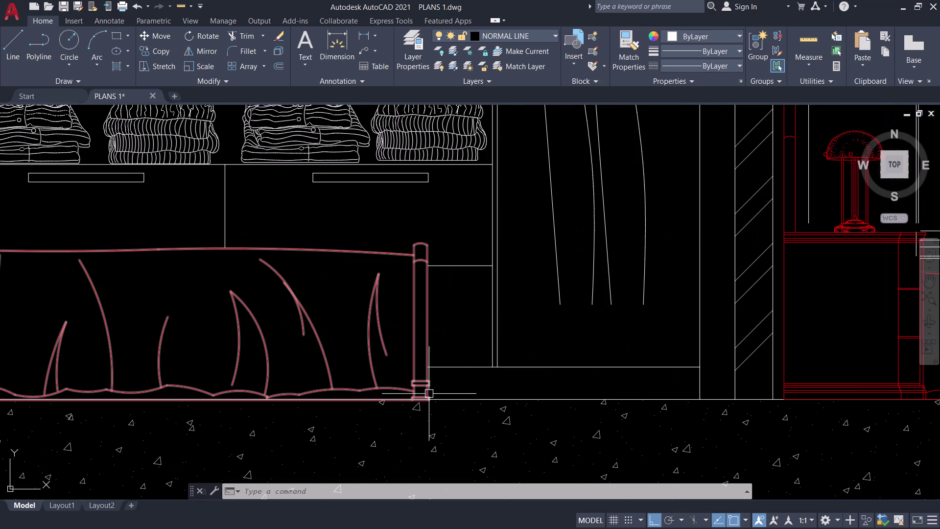
scroll(down, 3)
scroll(down, 3)
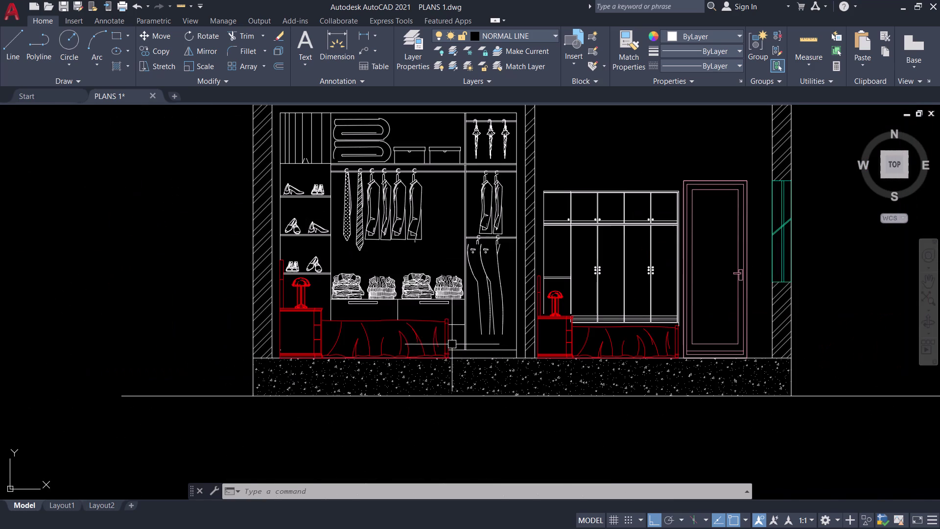
scroll(up, 3)
scroll(down, 3)
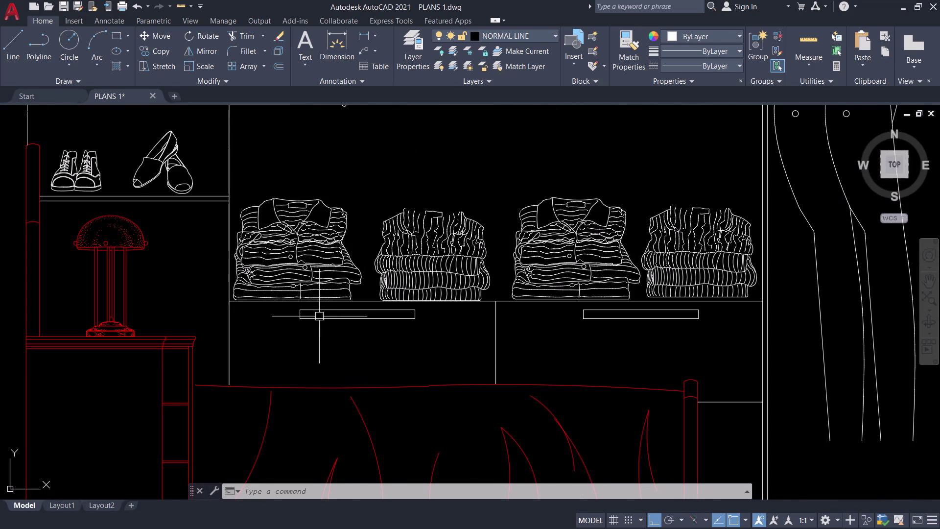
scroll(down, 3)
middle_drag(297, 336, 391, 353)
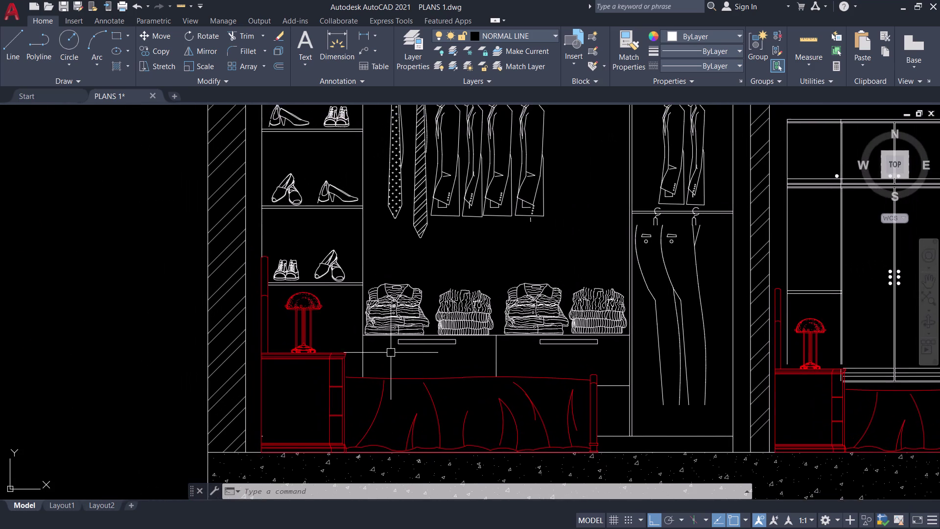
scroll(down, 3)
middle_drag(228, 414, 114, 344)
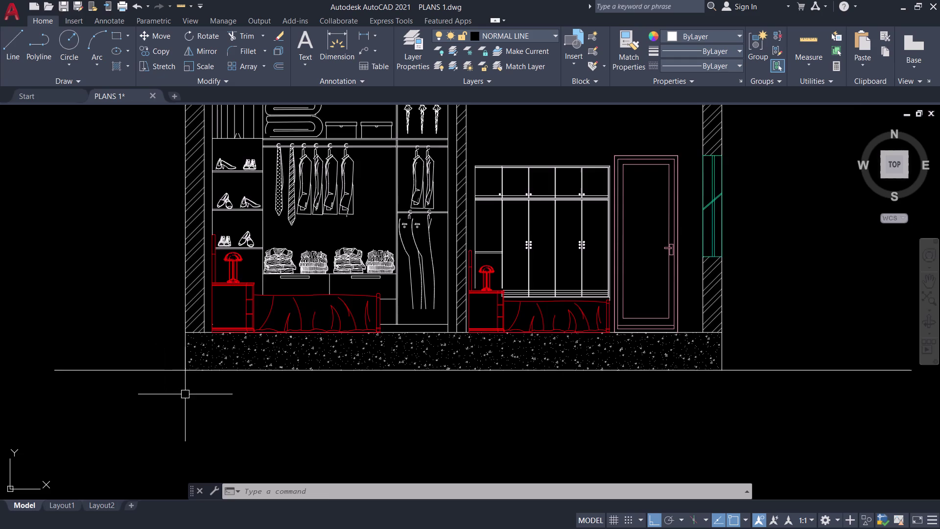
scroll(down, 3)
scroll(down, 3)
middle_drag(292, 400, 367, 223)
middle_drag(341, 250, 326, 235)
scroll(up, 3)
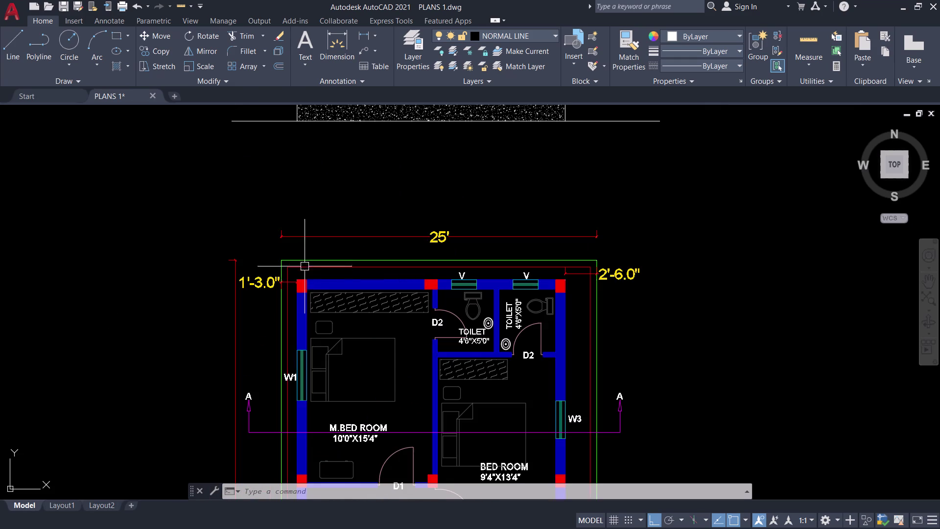
middle_drag(332, 182, 296, 177)
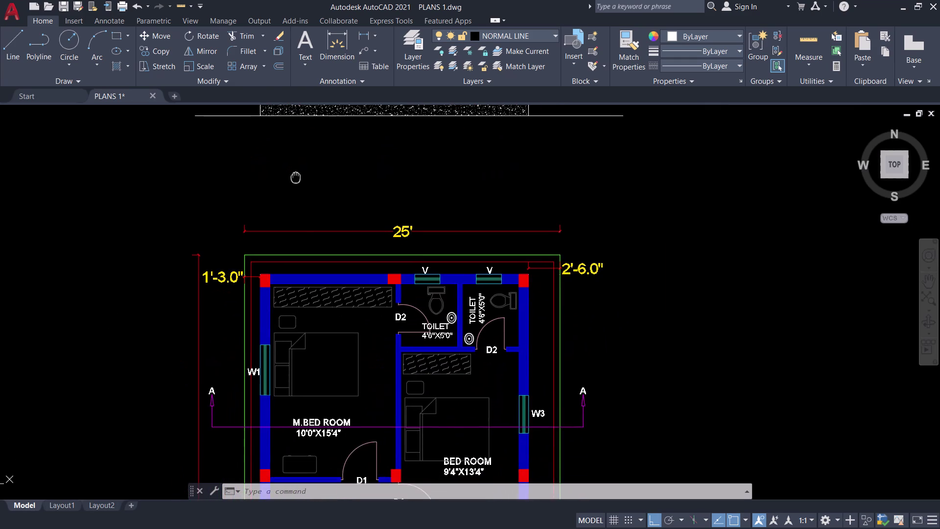
middle_drag(296, 177, 287, 245)
scroll(down, 3)
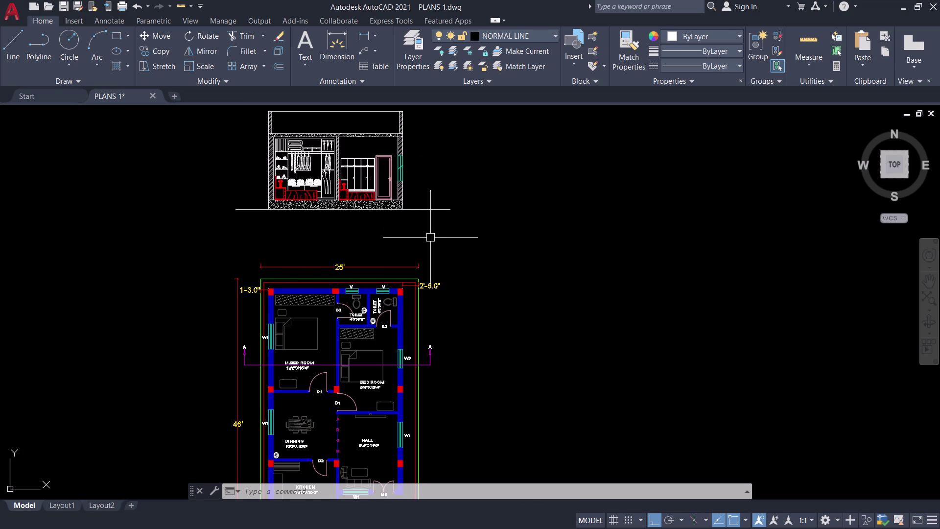
Place vertical XLINEs through the floor plan's right and left outer corners.
key(x)
key(l)
key(space)
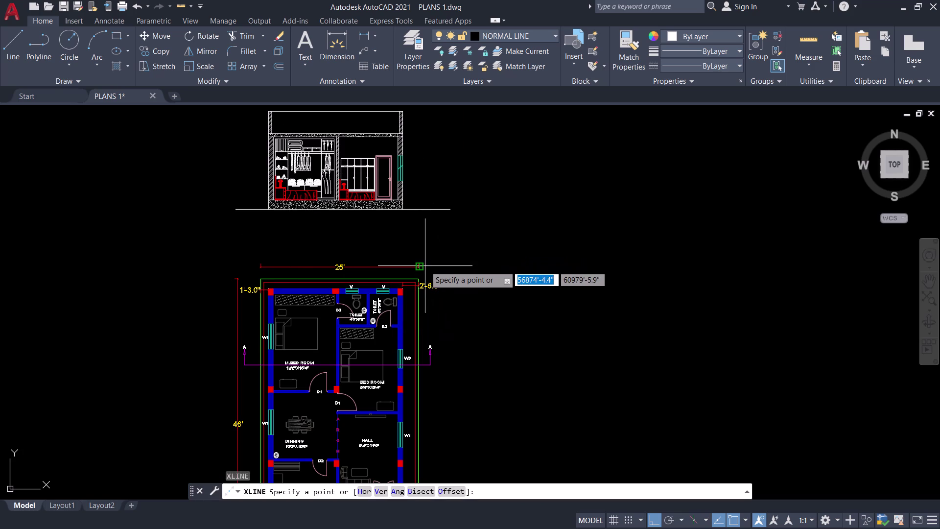
text(V)
key(space)
scroll(up, 3)
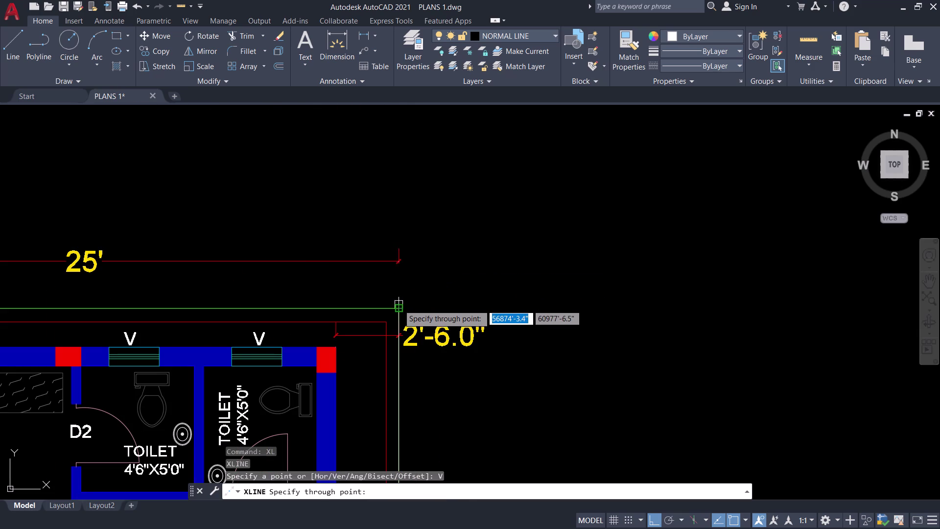
click(400, 309)
scroll(down, 3)
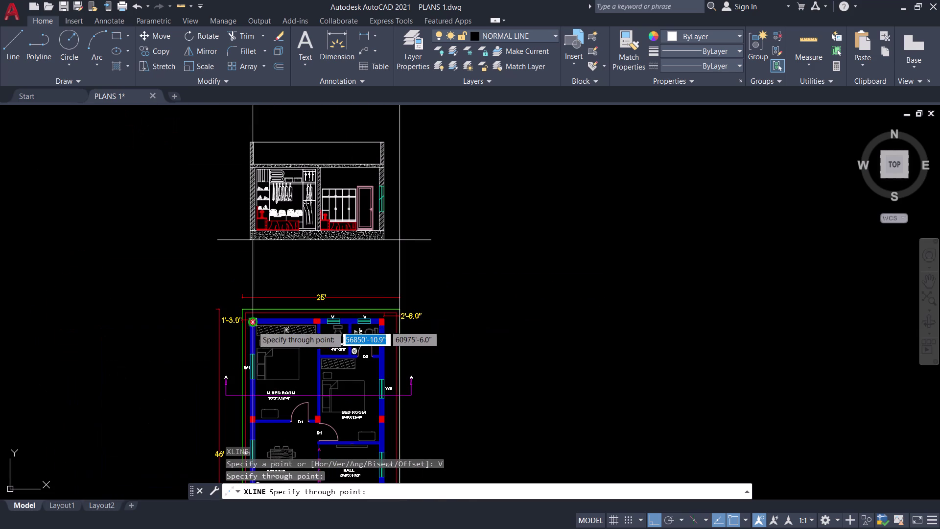
scroll(up, 3)
click(220, 294)
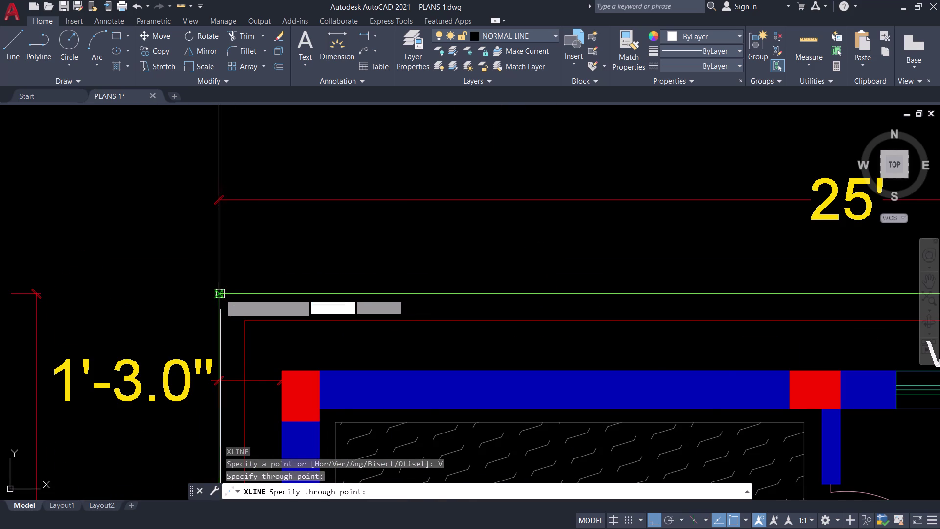
scroll(down, 3)
key(space)
scroll(down, 3)
middle_drag(247, 227, 244, 261)
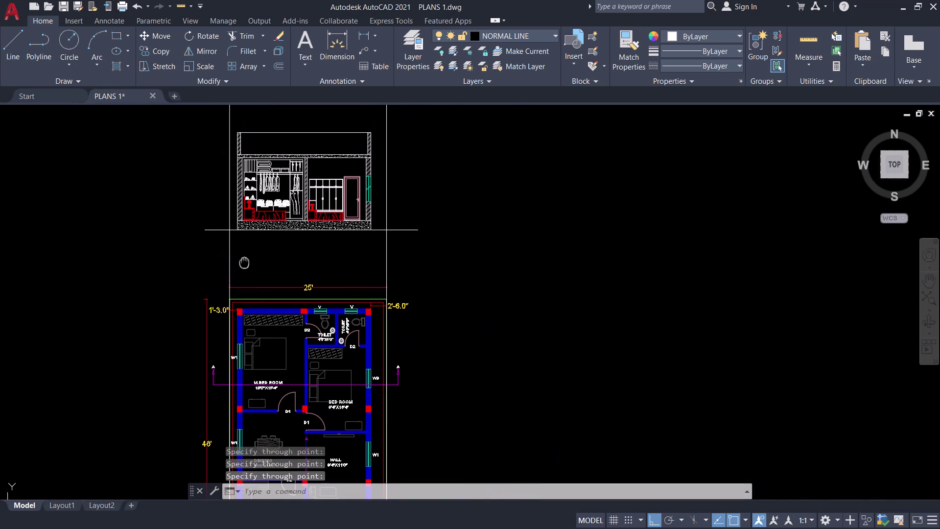
middle_drag(393, 236, 352, 273)
scroll(up, 3)
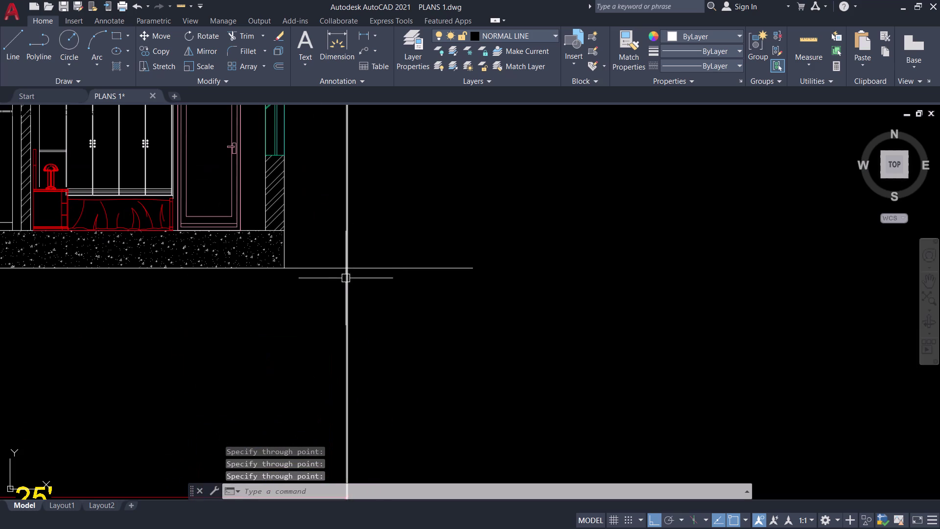
Draw a 5' vertical line up from the right end of the ground line.
text(L)
key(space)
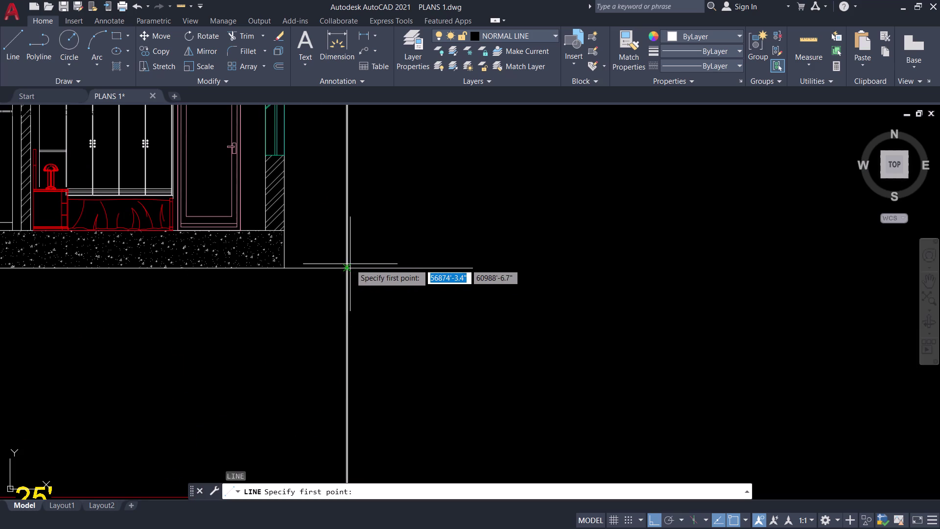
click(346, 267)
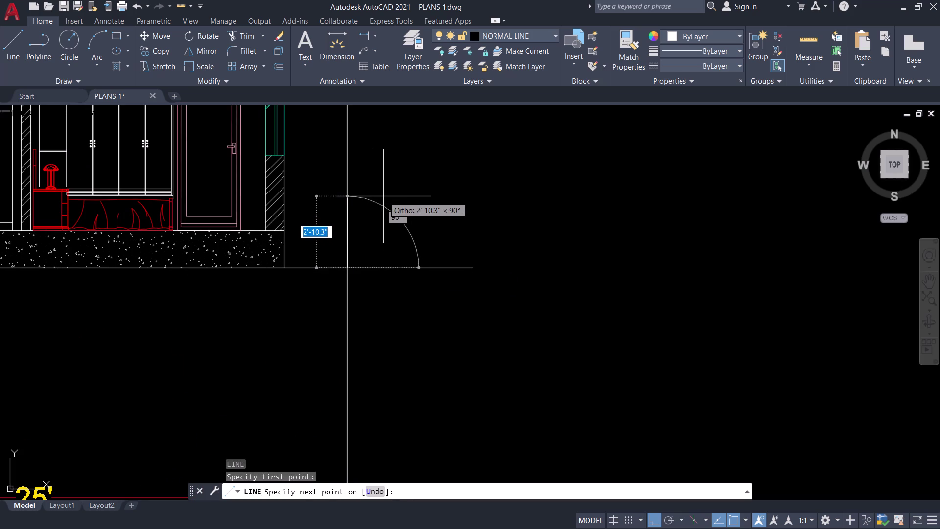
text(5')
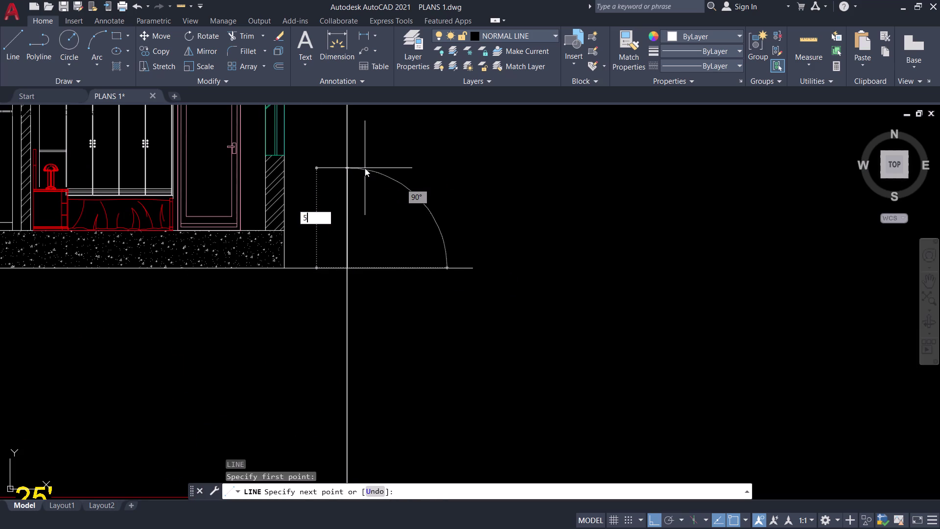
key(Return)
key(space)
Draw a matching 5' vertical line up from the left end of the ground line.
scroll(down, 3)
middle_drag(381, 170, 450, 171)
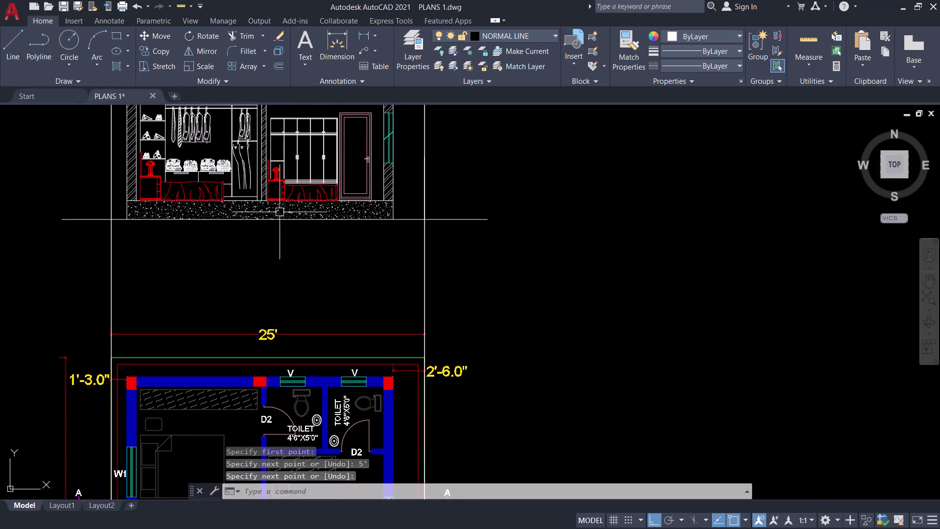
middle_drag(46, 196, 175, 241)
key(space)
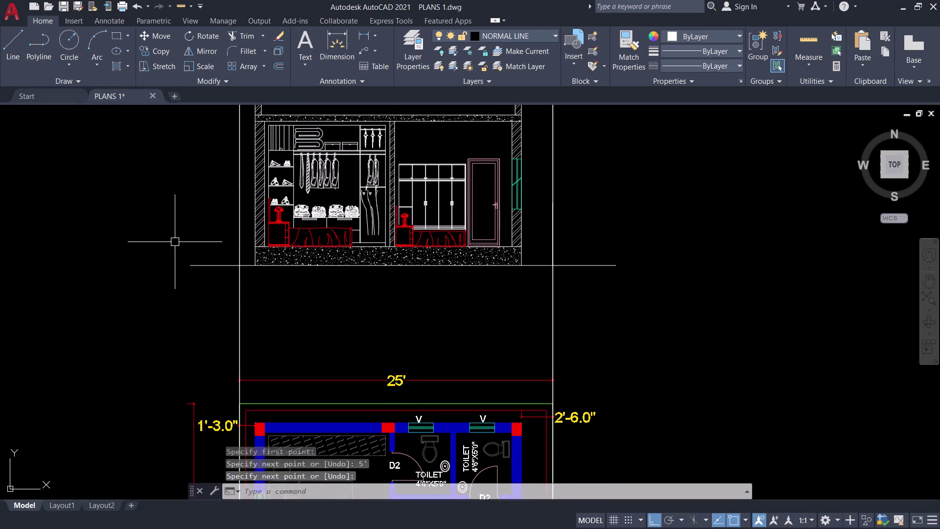
click(240, 262)
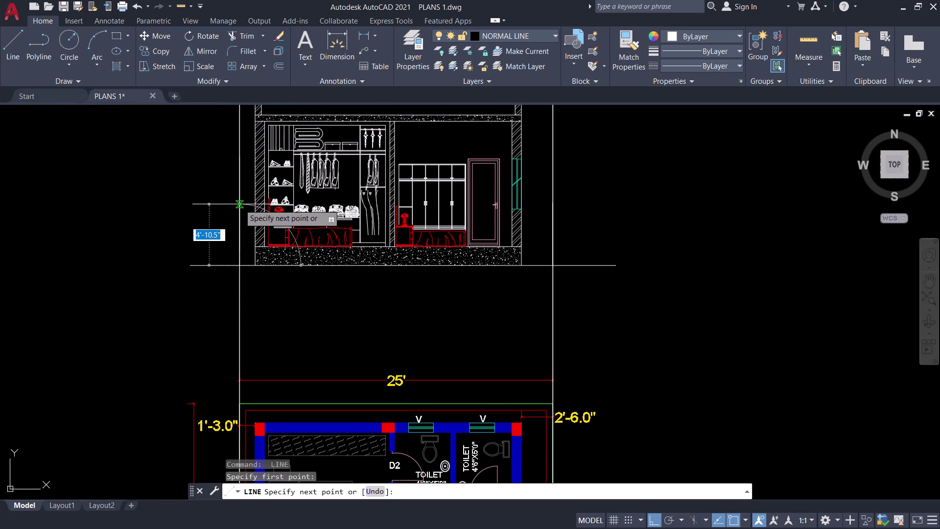
text(5')
key(Return)
key(space)
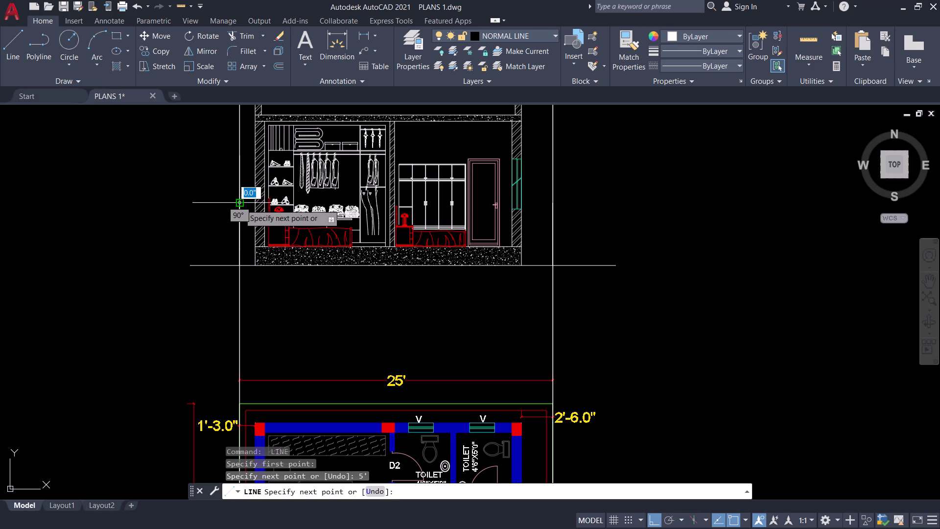
Select both construction lines and erase them.
drag(601, 305, 586, 306)
drag(495, 311, 502, 304)
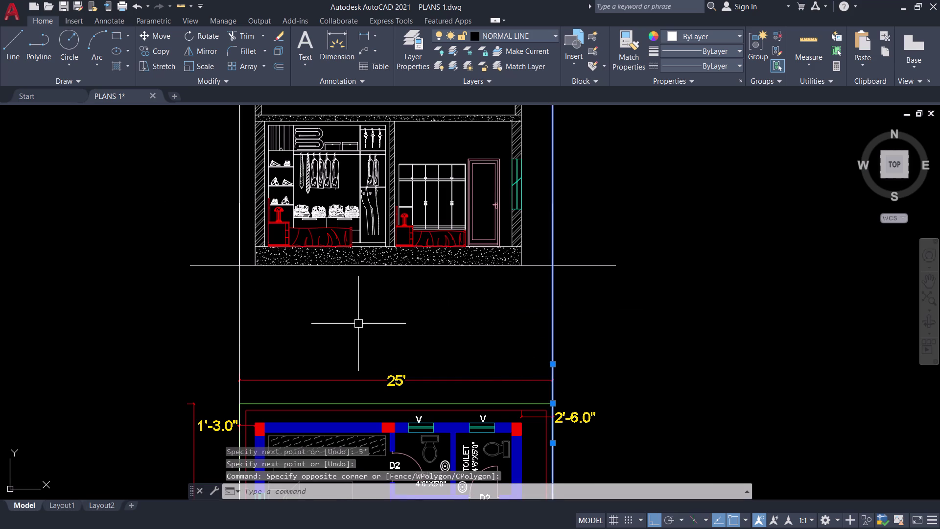
drag(347, 323, 299, 321)
click(101, 312)
text(E)
key(space)
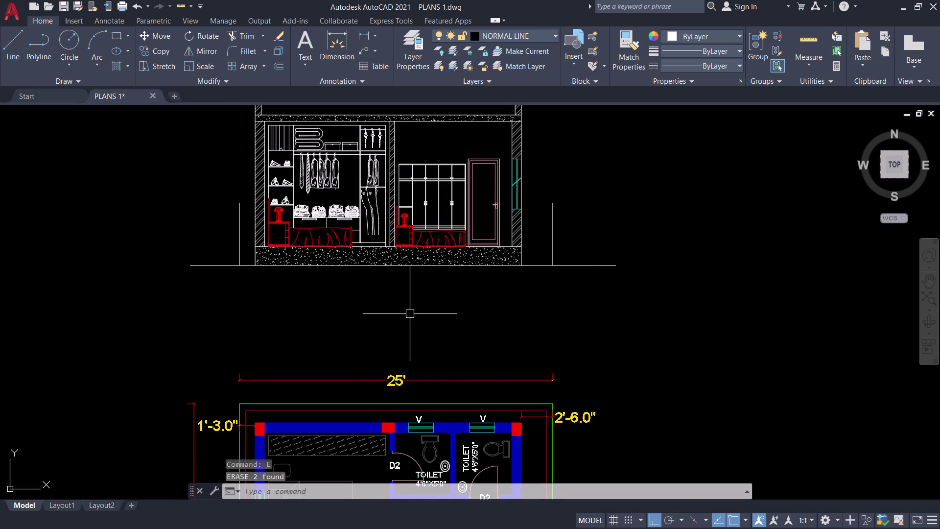
Zoom in on the right-end 5' vertical line and start the OFFSET command.
middle_drag(410, 314, 420, 347)
middle_drag(394, 360, 382, 361)
scroll(up, 3)
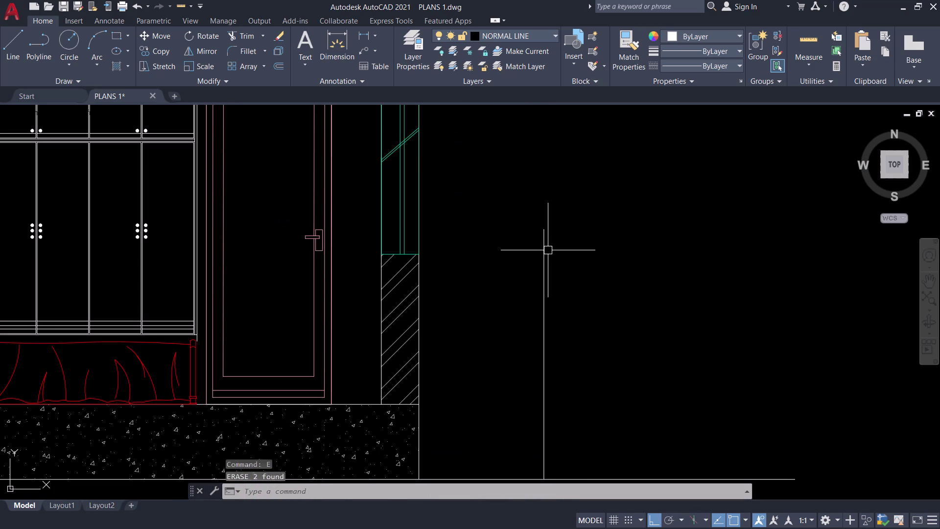
click(548, 248)
scroll(down, 3)
middle_drag(572, 258, 570, 255)
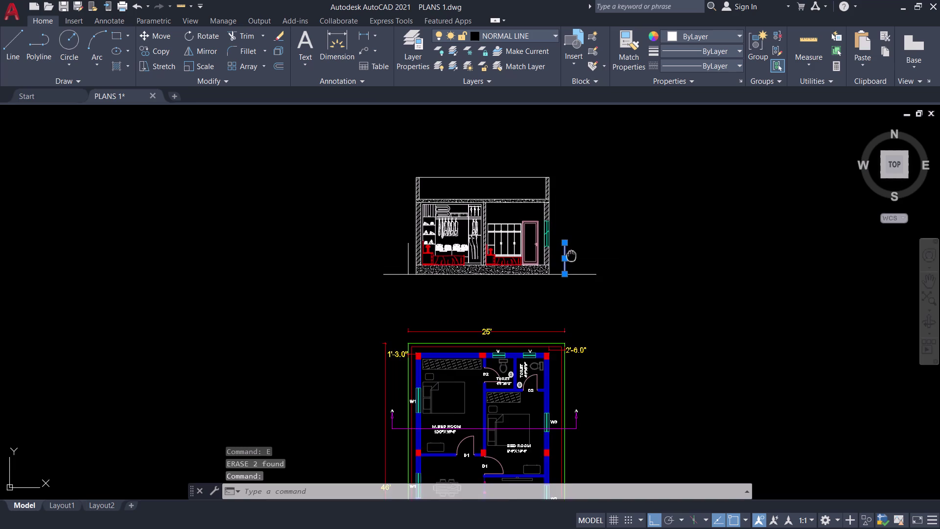
middle_drag(570, 254, 563, 242)
scroll(up, 3)
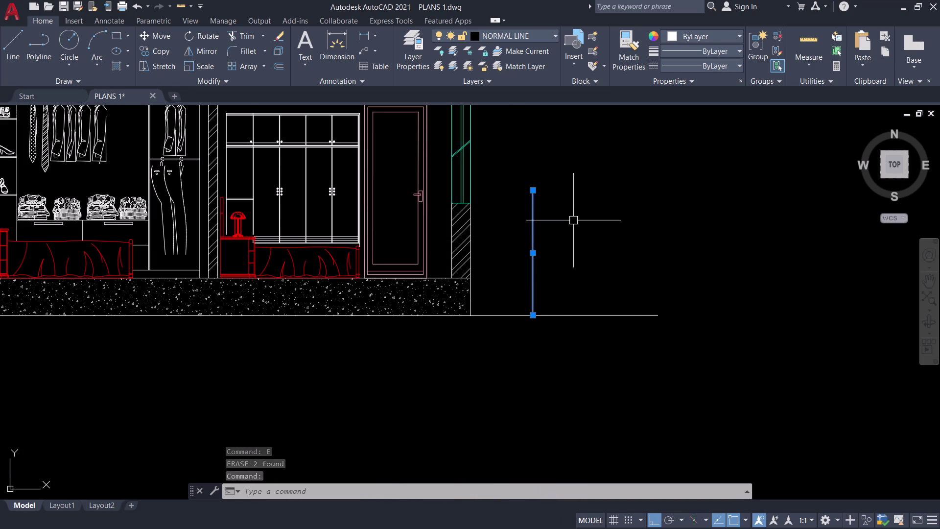
key(o)
key(space)
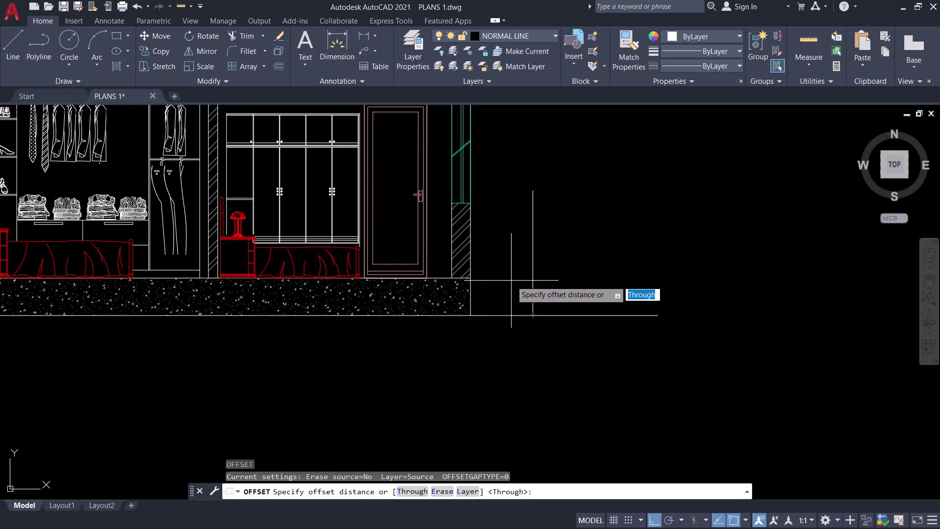
Set a 9-inch offset distance and copy the right-end vertical line.
key(9)
key(Return)
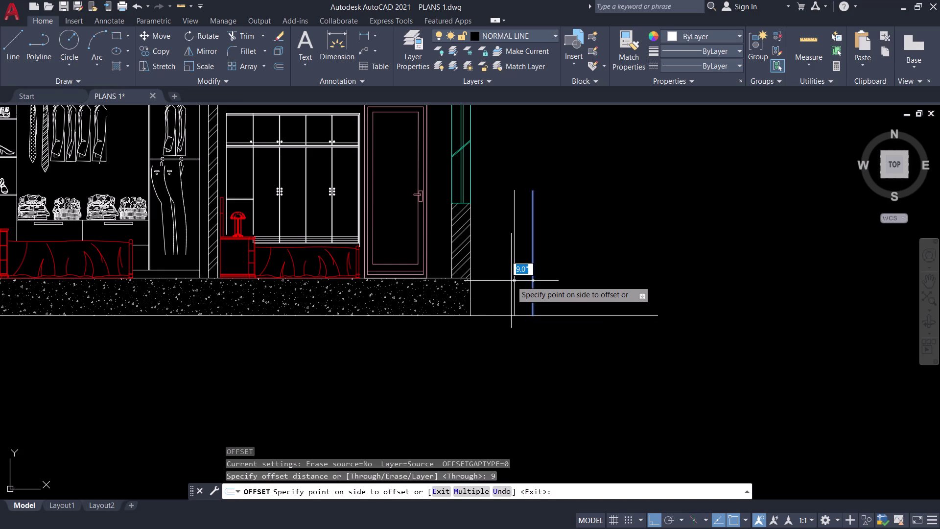
click(511, 281)
scroll(down, 3)
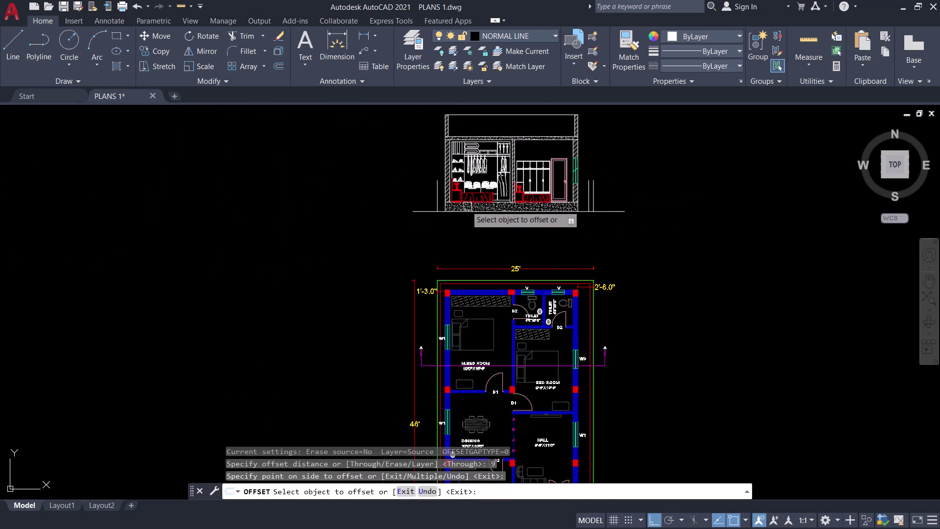
scroll(up, 3)
Offset the left-end vertical line by 9 inches, then end OFFSET.
click(401, 184)
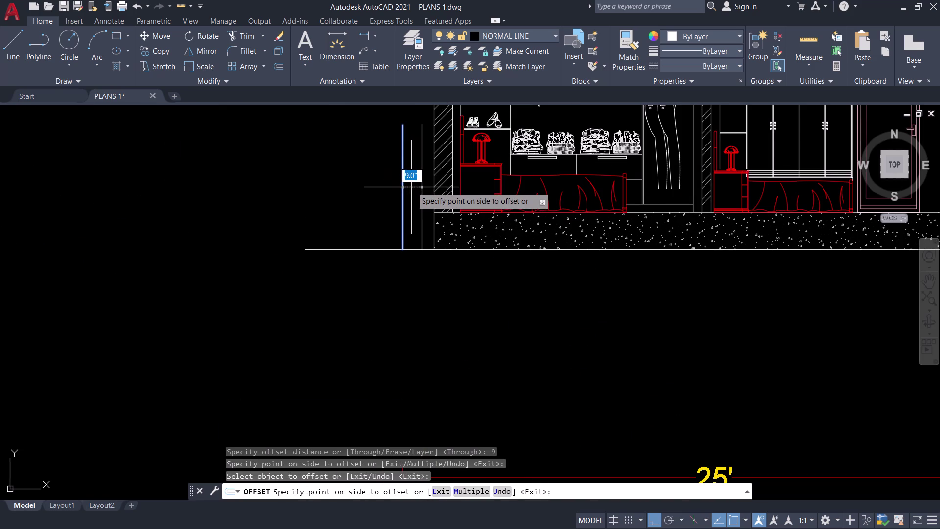
click(411, 187)
scroll(down, 3)
middle_drag(356, 176, 249, 237)
middle_click(244, 240)
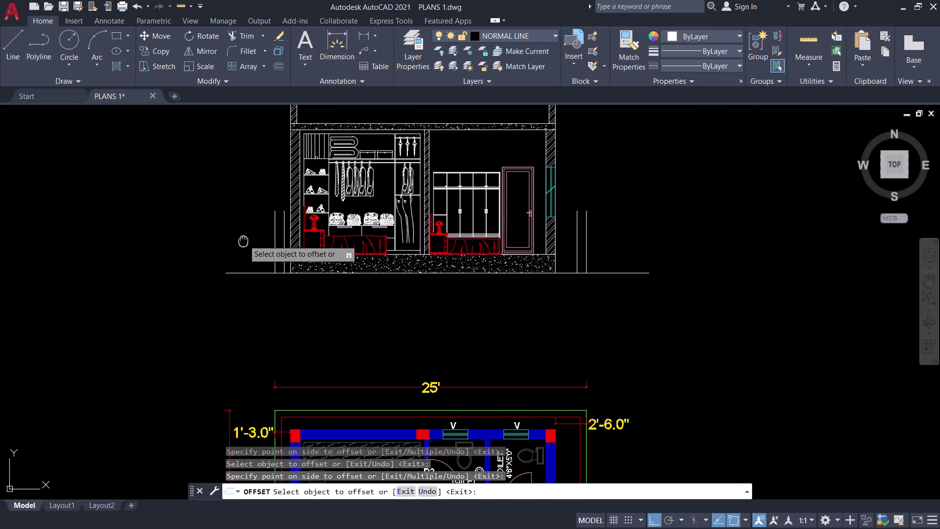
key(Escape)
scroll(up, 3)
scroll(up, 3)
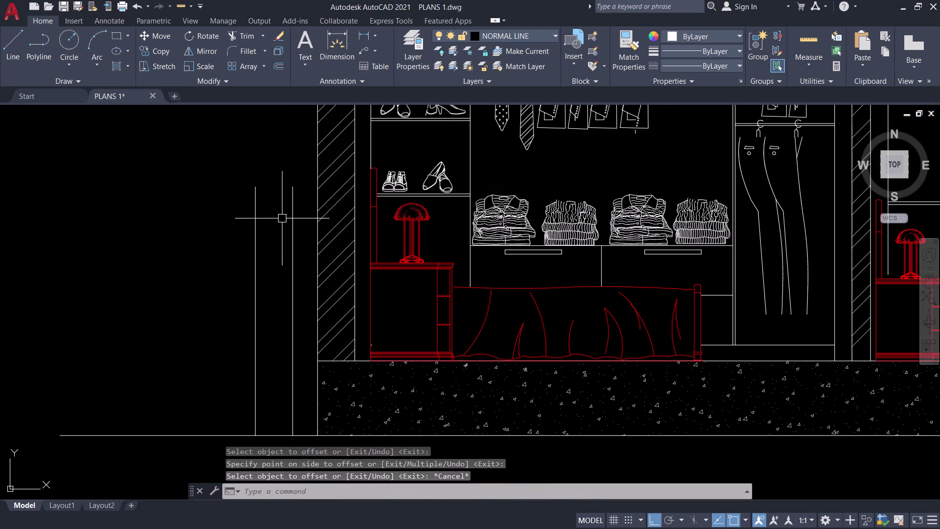
scroll(down, 3)
scroll(down, 3)
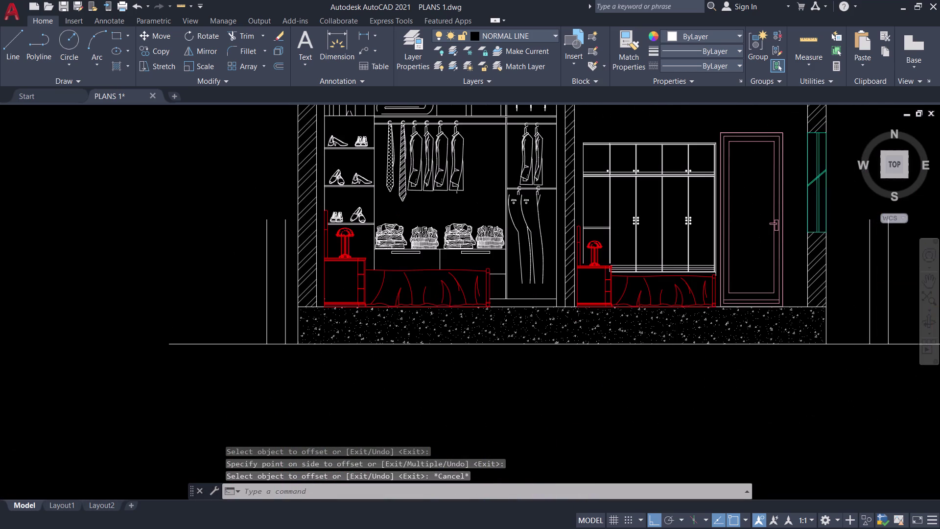
Select the inner 9-inch copy at the left end and erase it.
scroll(up, 3)
scroll(down, 3)
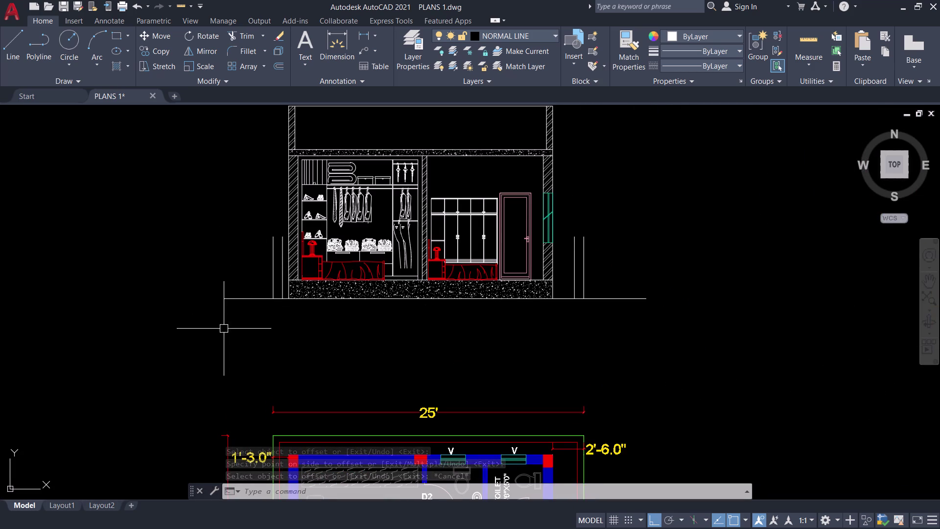
middle_drag(226, 325, 215, 279)
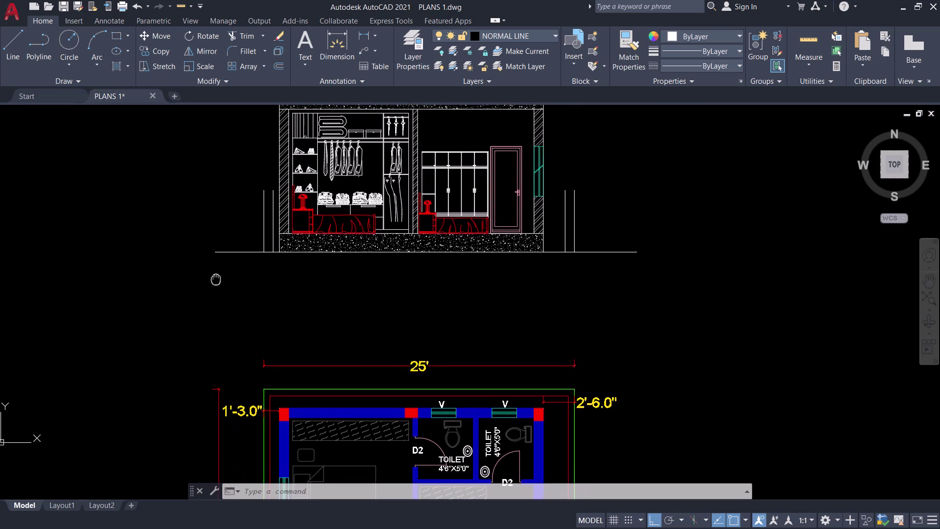
middle_drag(216, 279, 216, 278)
middle_drag(272, 296, 252, 251)
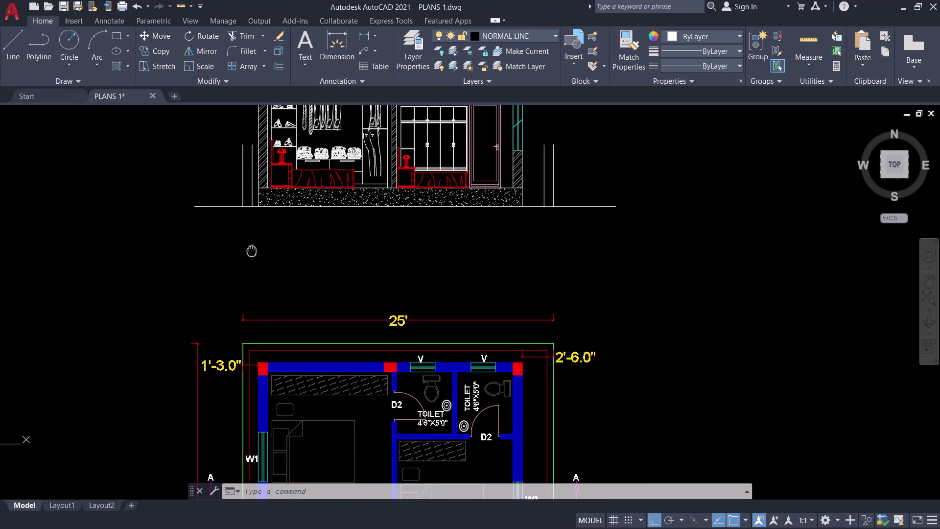
middle_drag(251, 251, 251, 250)
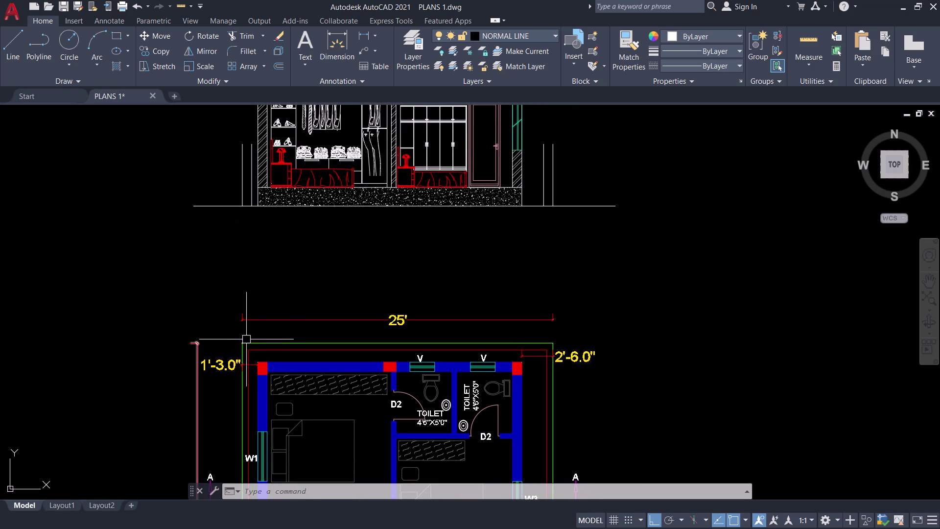
middle_drag(268, 264, 285, 354)
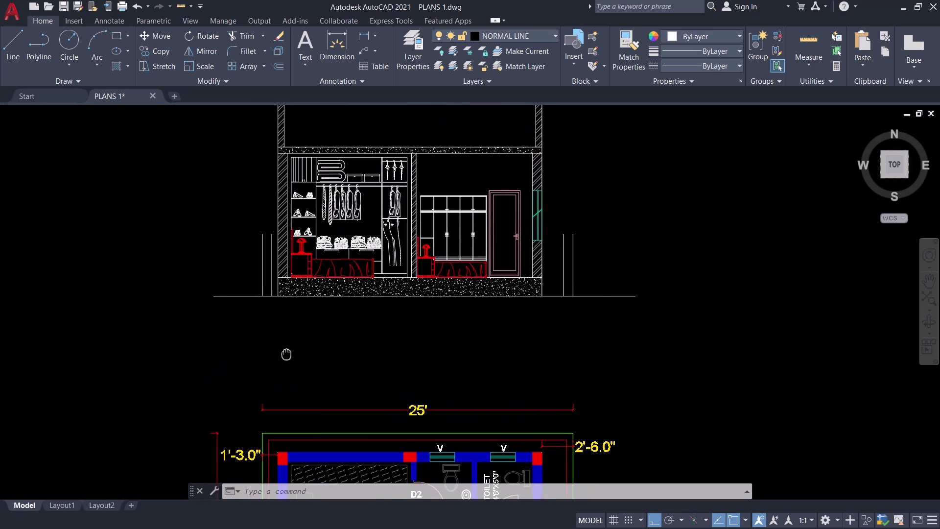
scroll(up, 3)
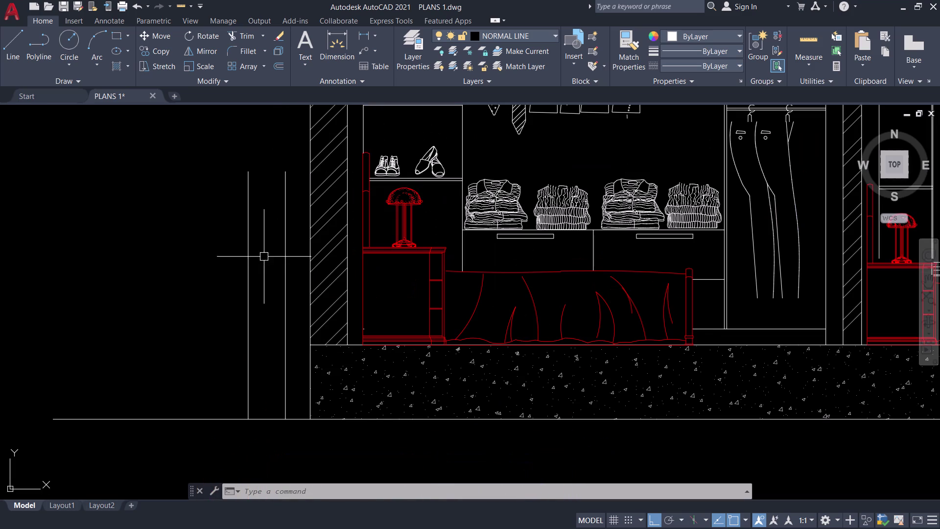
click(286, 263)
key(e)
key(space)
scroll(down, 3)
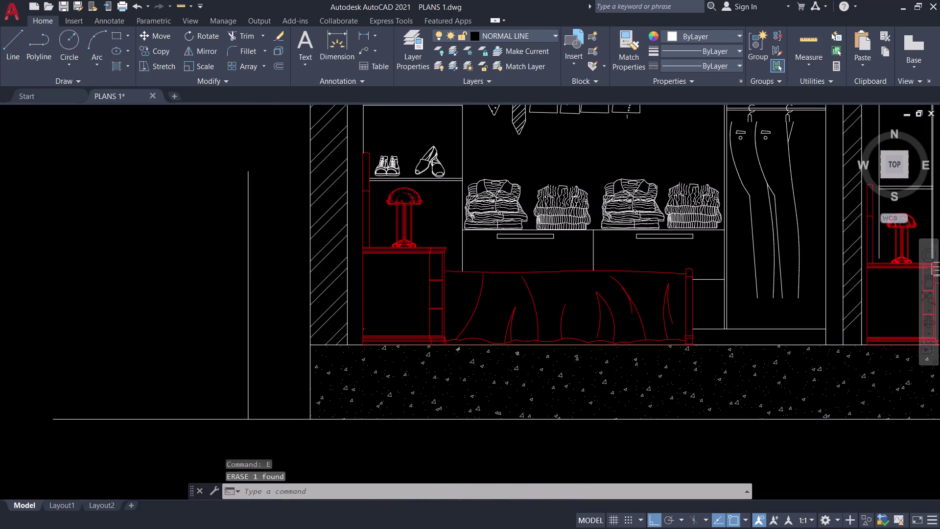
scroll(down, 3)
scroll(up, 3)
Erase the inner right-end line and offset the right-end line 6 inches inward.
click(561, 257)
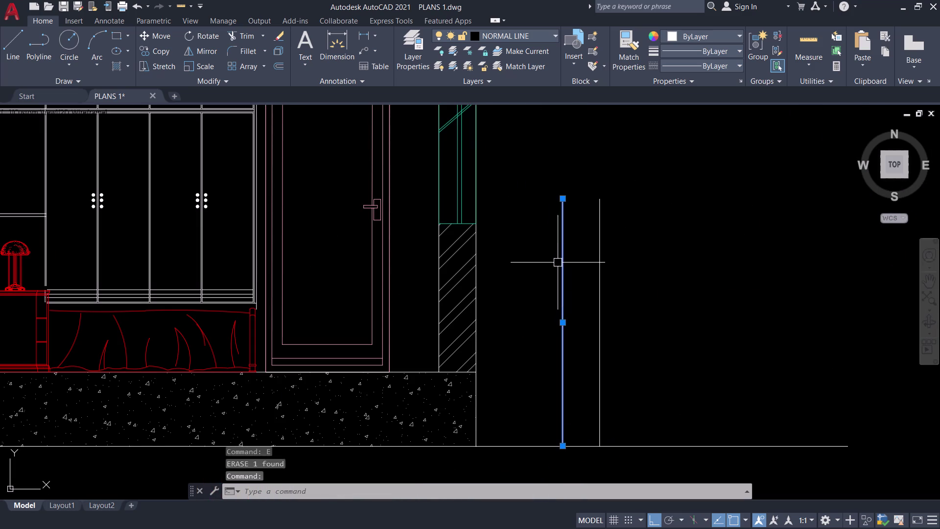
key(e)
key(space)
click(598, 269)
key(o)
key(space)
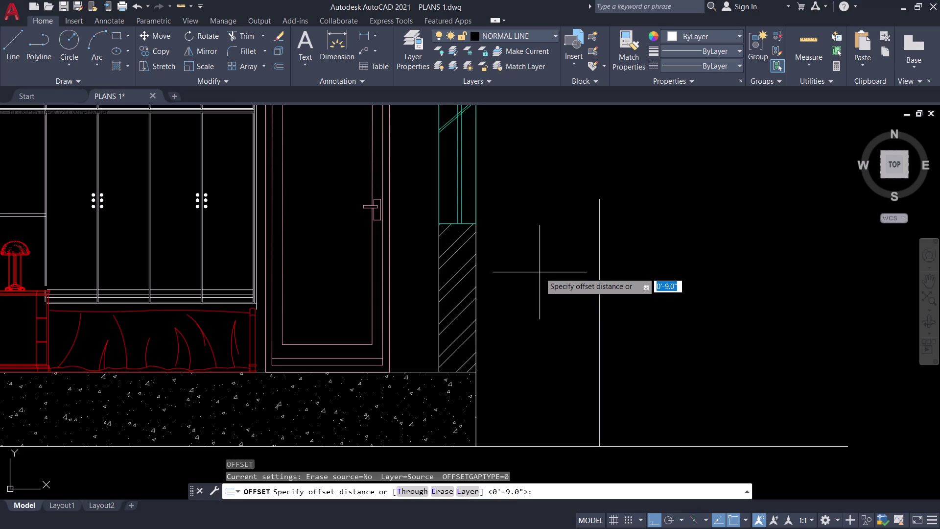
key(6)
key(Return)
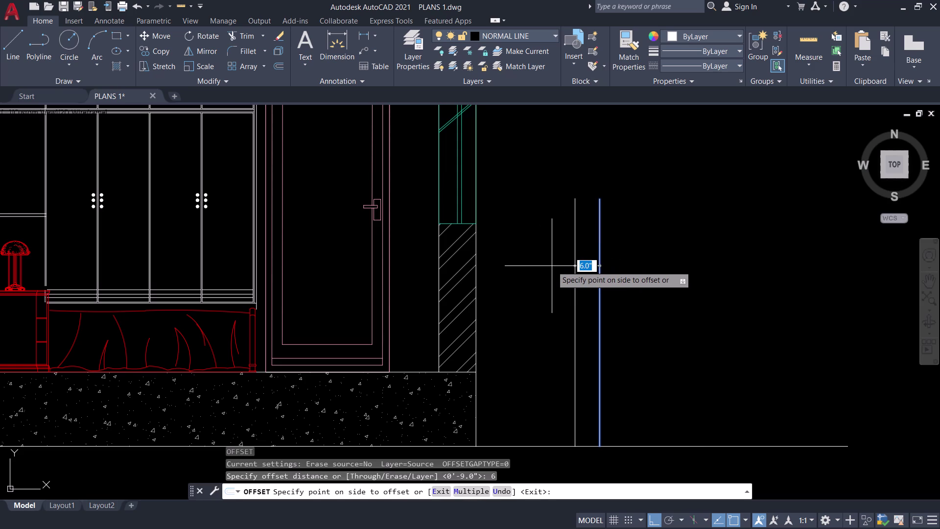
click(551, 266)
Offset the left-end vertical line by 6 inches to form the left stub.
scroll(down, 3)
middle_drag(559, 262, 633, 246)
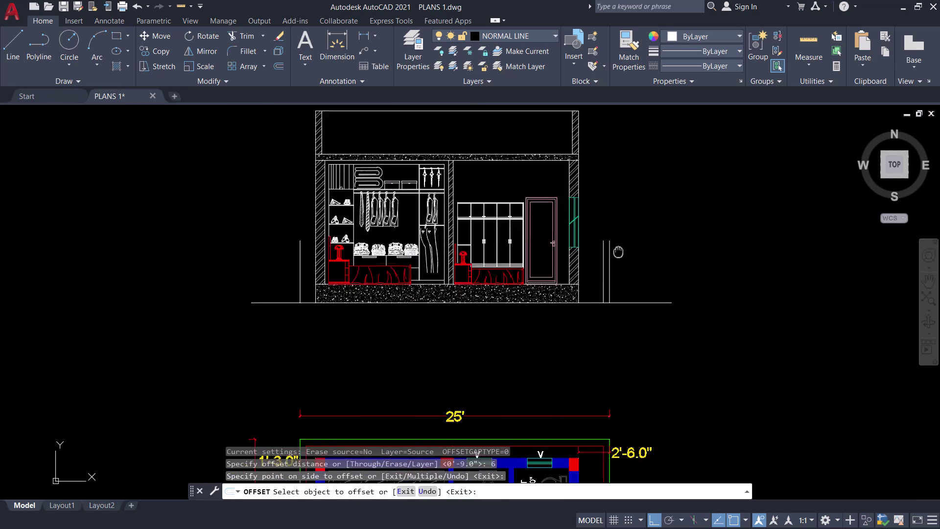
middle_drag(632, 246, 657, 241)
scroll(up, 3)
click(315, 242)
click(335, 249)
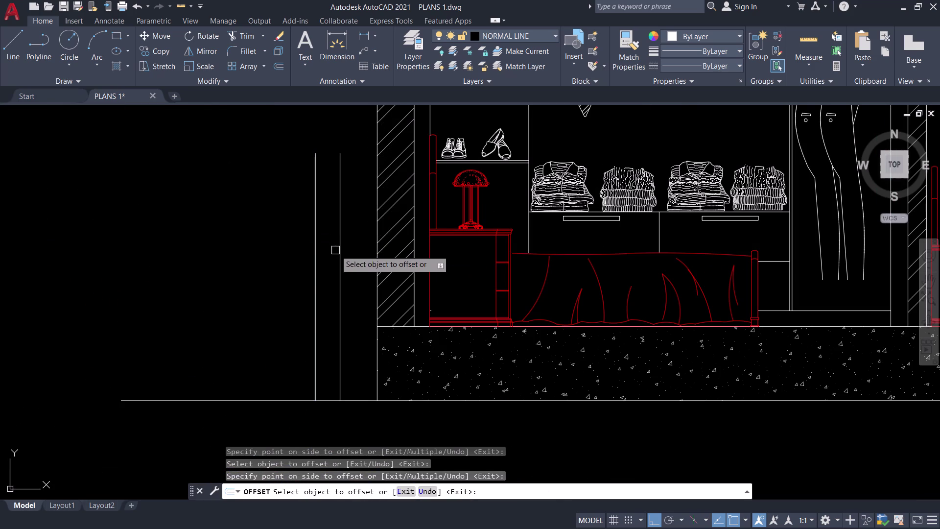
key(Escape)
Cap the top of the left wall stub with a short line.
middle_drag(267, 223, 251, 334)
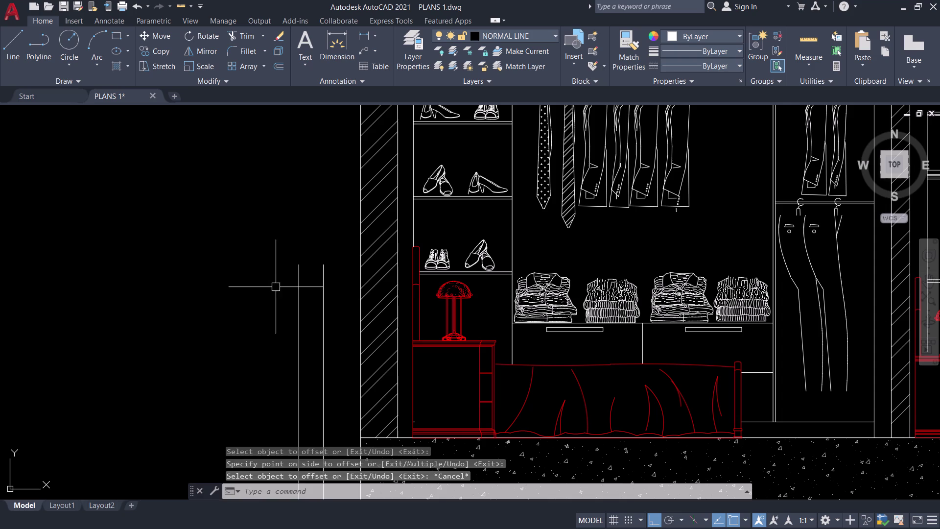
key(l)
key(space)
click(298, 267)
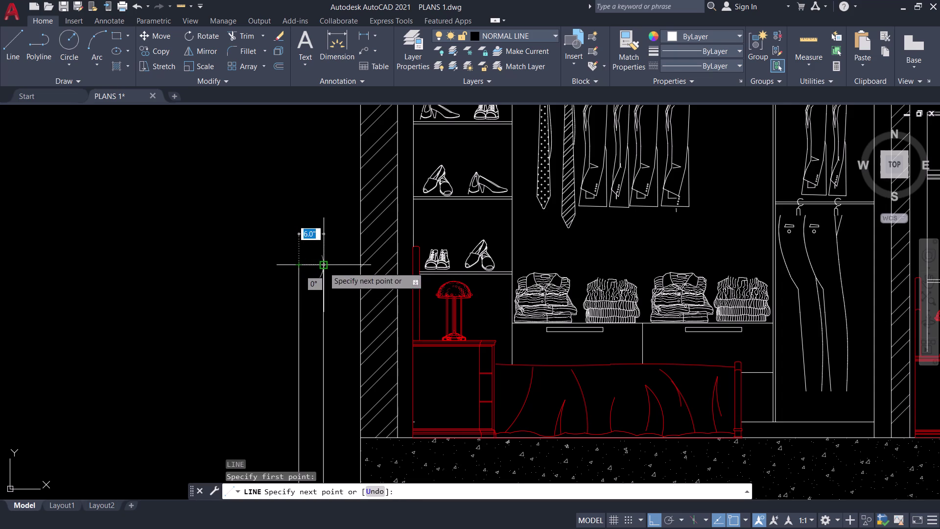
click(323, 267)
key(space)
Cap the top of the right wall stub with a short line.
scroll(down, 3)
middle_drag(256, 269, 140, 304)
key(space)
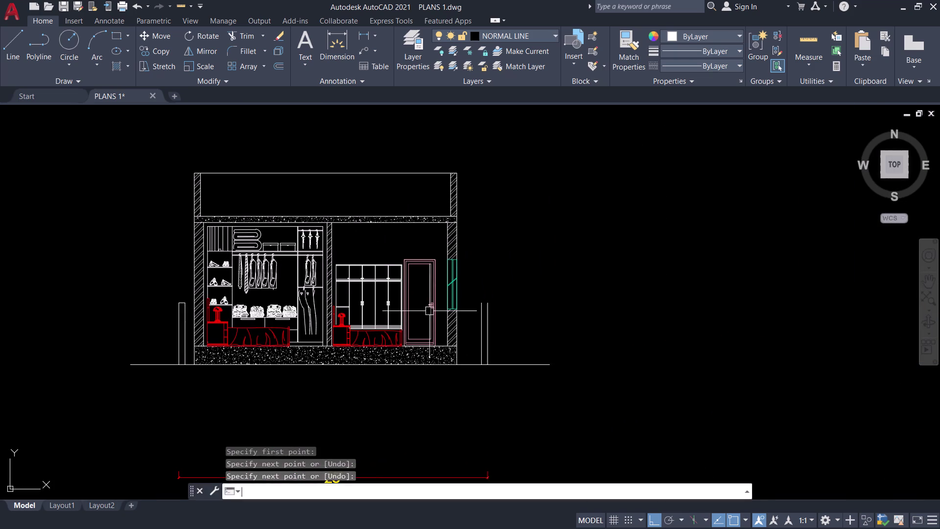
scroll(up, 3)
click(520, 305)
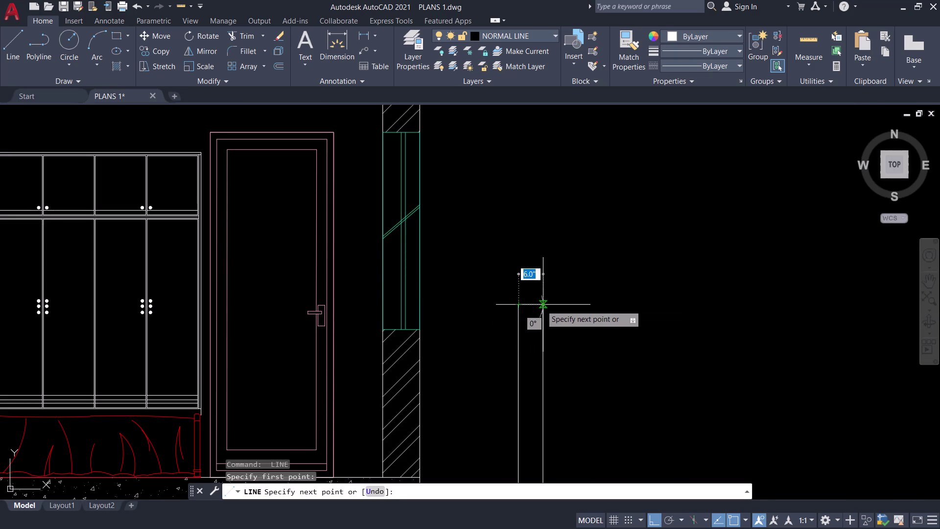
click(542, 305)
key(space)
Zoom in on the right wall stub and start the HATCH command.
scroll(down, 3)
middle_drag(523, 351, 515, 323)
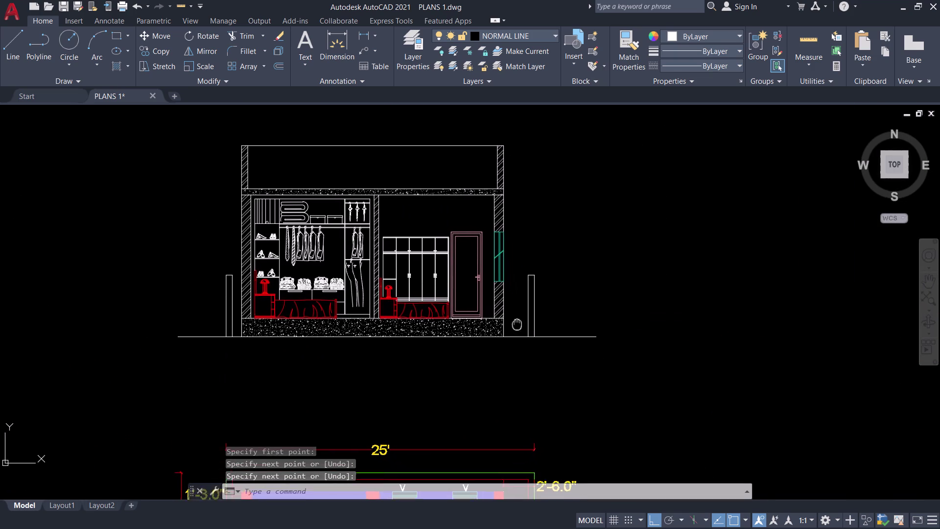
middle_drag(515, 323, 513, 322)
middle_click(512, 322)
scroll(up, 3)
middle_drag(510, 321, 470, 349)
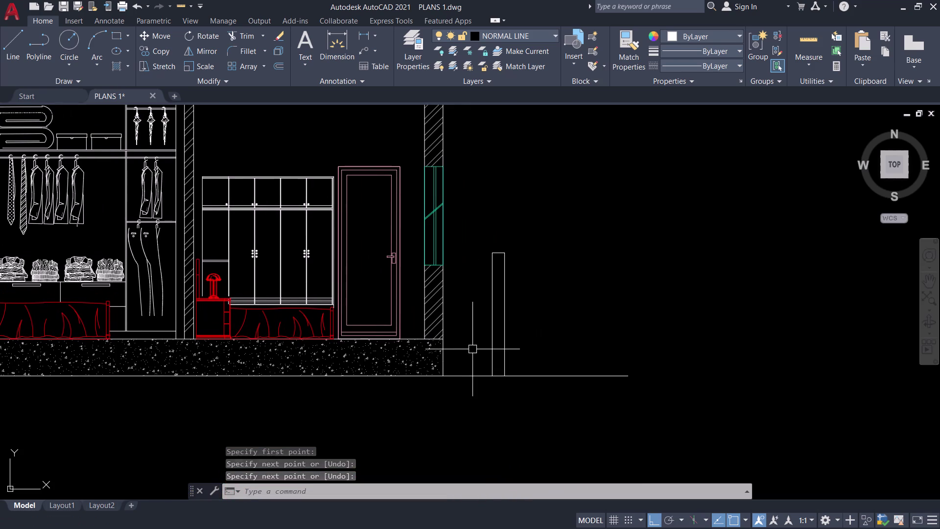
middle_drag(478, 344, 533, 344)
text(H)
key(space)
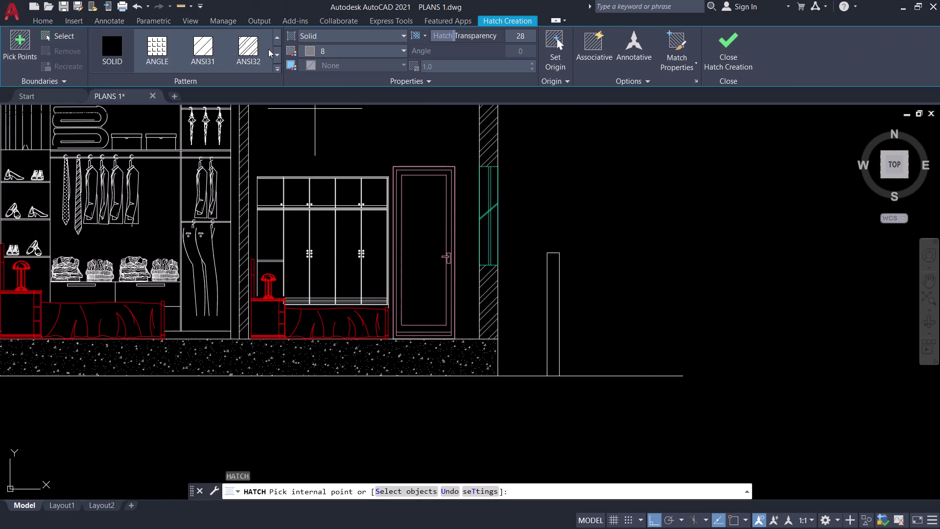
Switch the hatch to a white pattern, then cancel the failed attempt.
click(248, 51)
click(345, 52)
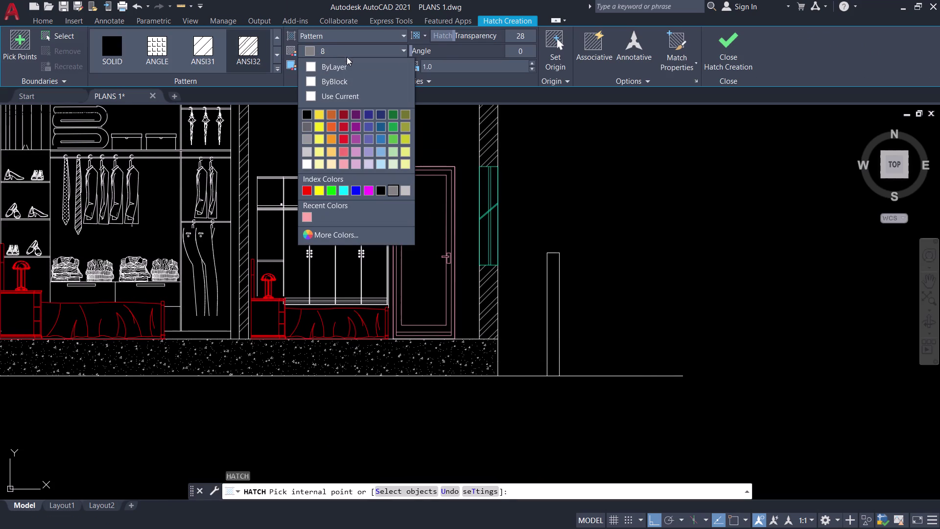
click(346, 240)
click(436, 296)
click(461, 370)
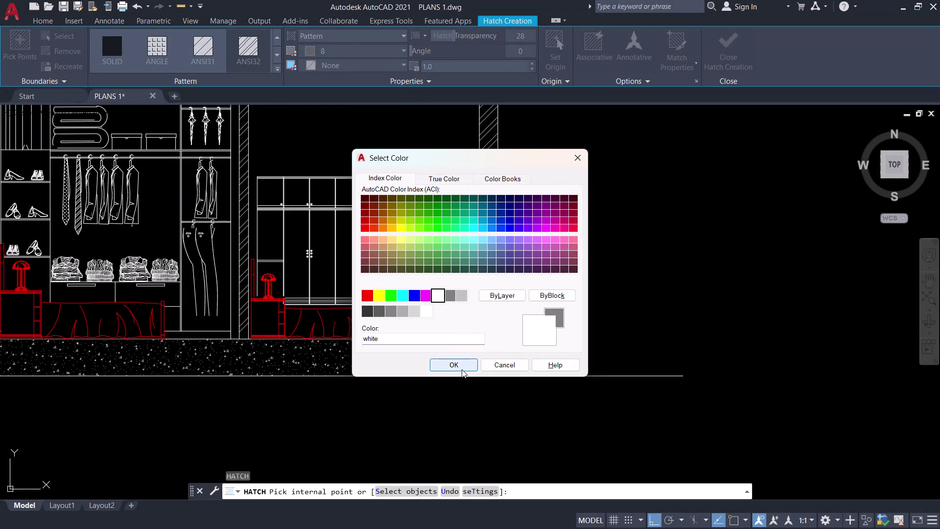
click(554, 329)
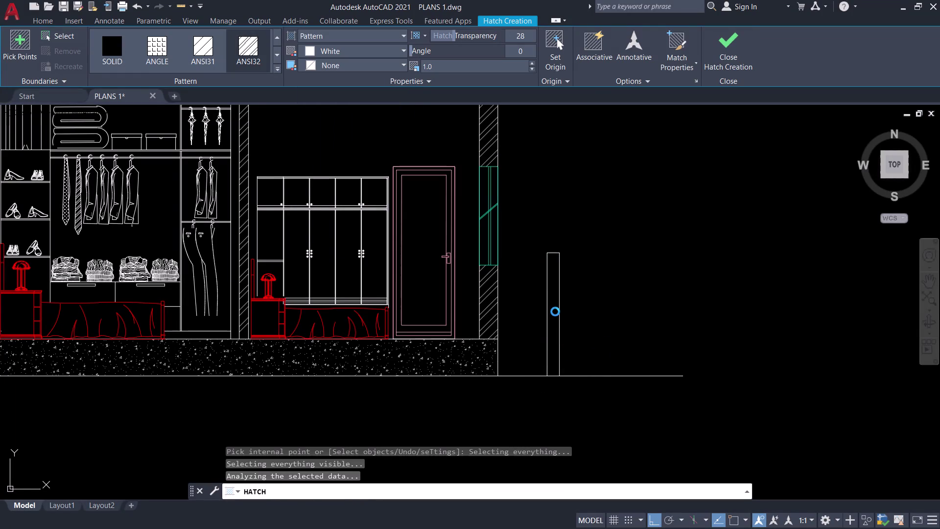
scroll(up, 3)
scroll(up, 3)
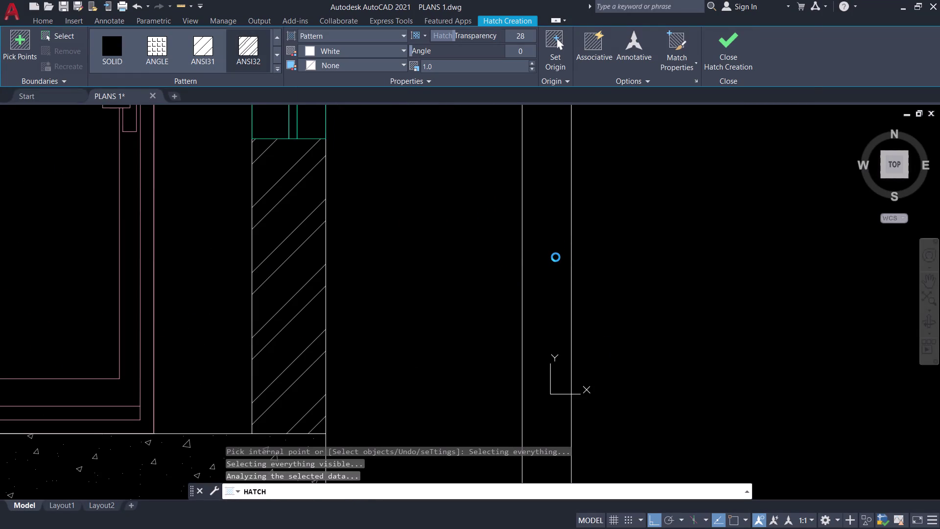
scroll(down, 3)
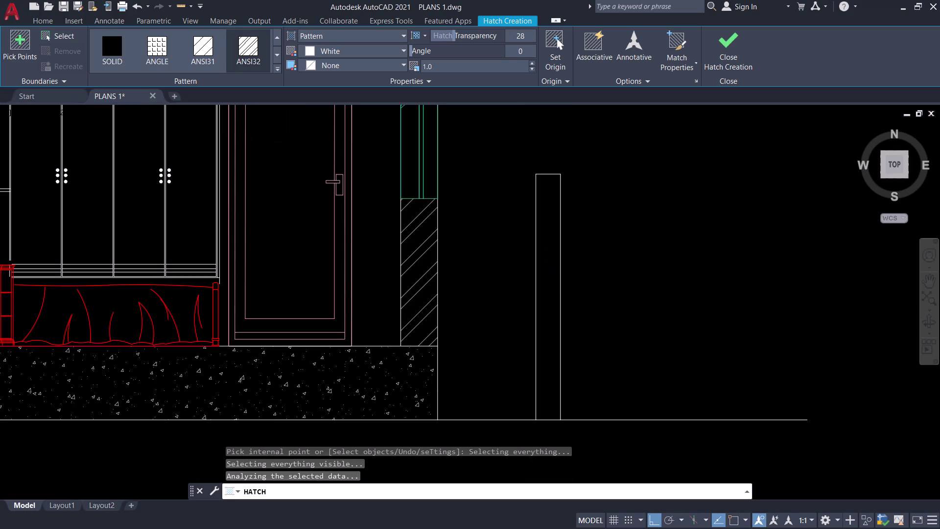
key(Escape)
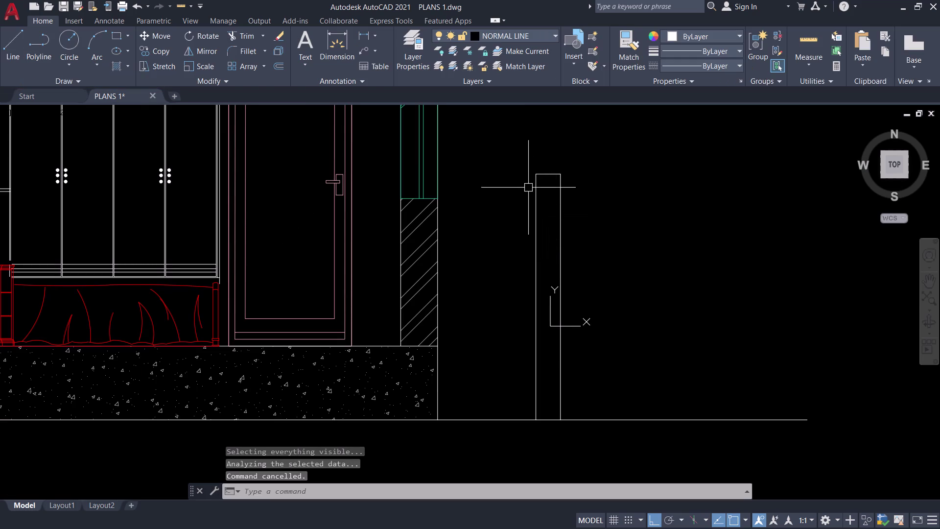
Restart HATCH, select the right stub's boundary lines, and set scale 15.
key(h)
key(space)
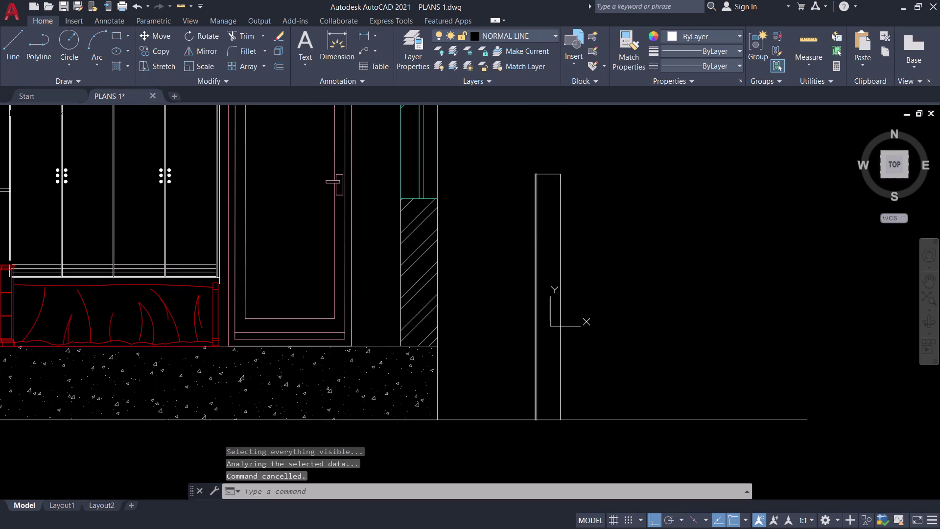
click(44, 37)
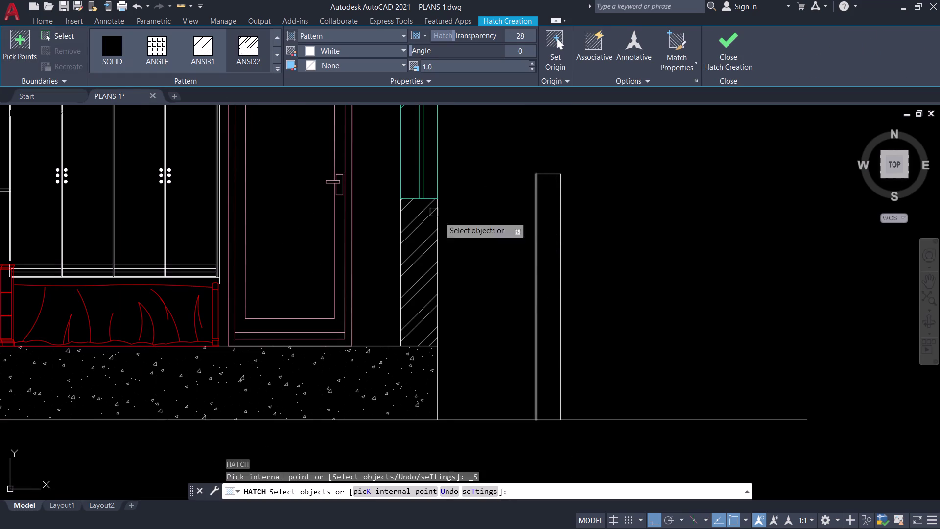
click(534, 299)
click(561, 303)
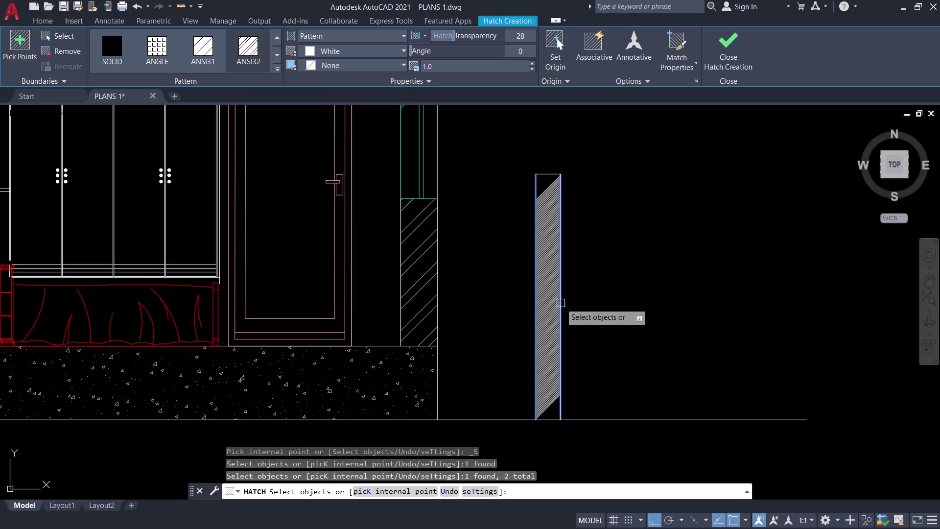
click(470, 70)
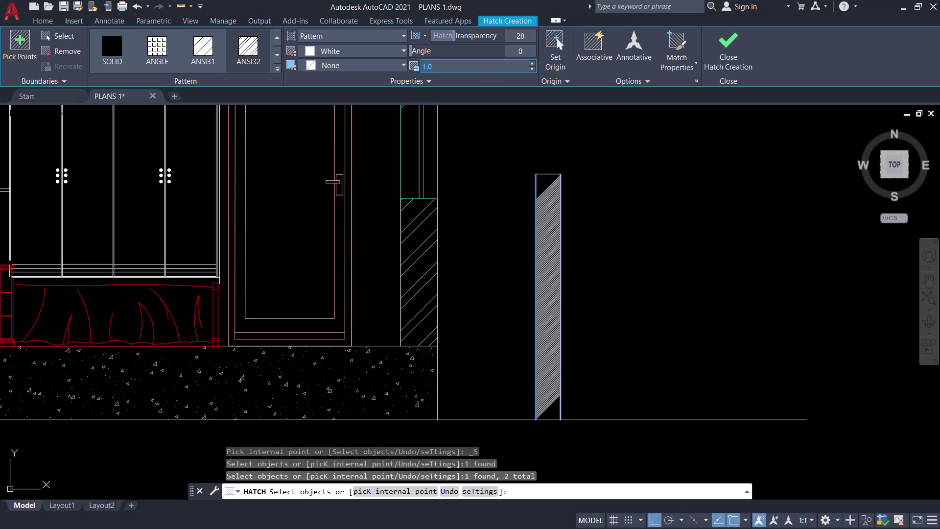
text(20)
key(BackSpace)
key(BackSpace)
text(15)
key(Return)
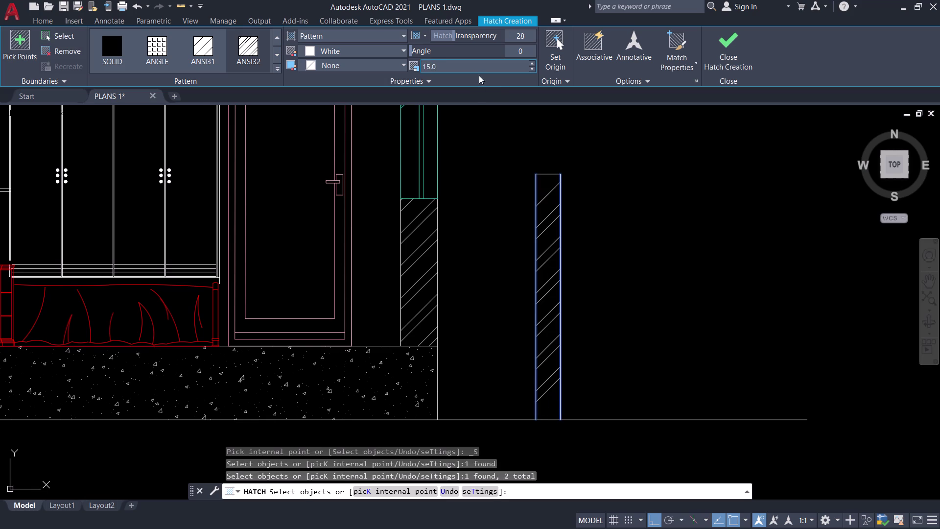
Add the left wall stub's lines to the hatch and close hatch creation.
scroll(down, 3)
middle_drag(495, 149, 814, 146)
middle_click(836, 144)
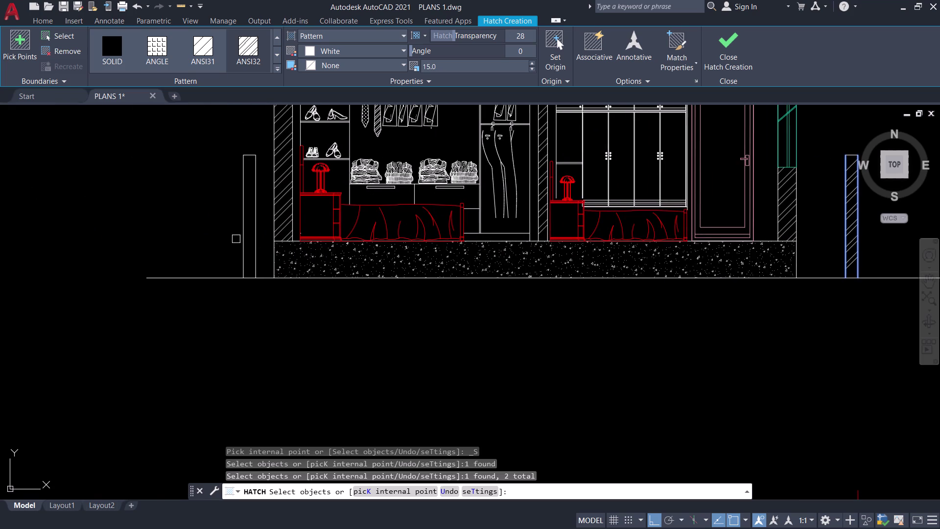
click(243, 232)
click(256, 237)
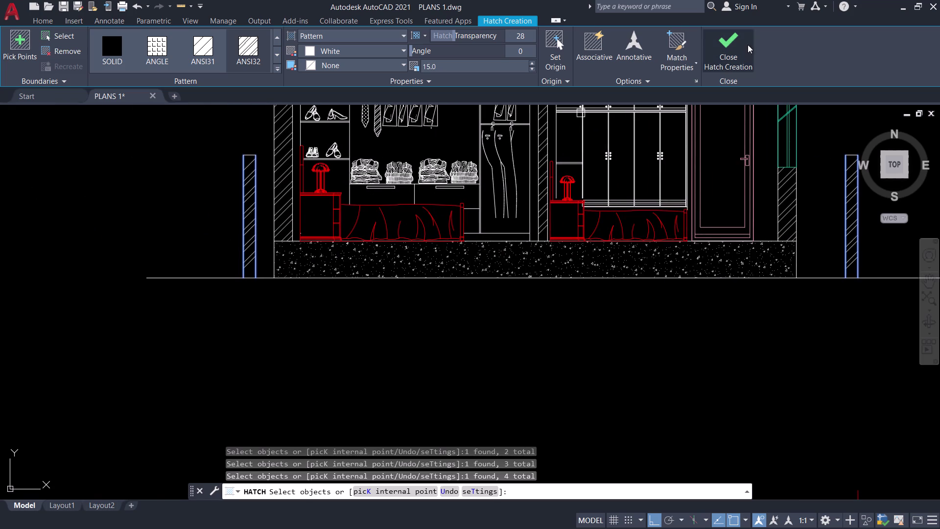
click(736, 41)
scroll(down, 3)
Review the elevation and floor plan, then quick-save PLANS 1.dwg.
middle_drag(386, 348, 372, 348)
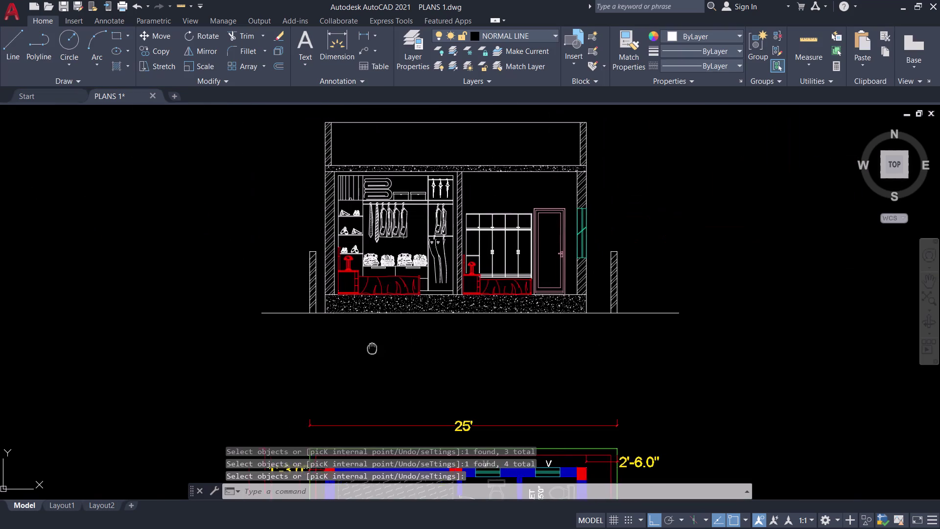
middle_drag(372, 348, 291, 356)
middle_drag(287, 355, 280, 353)
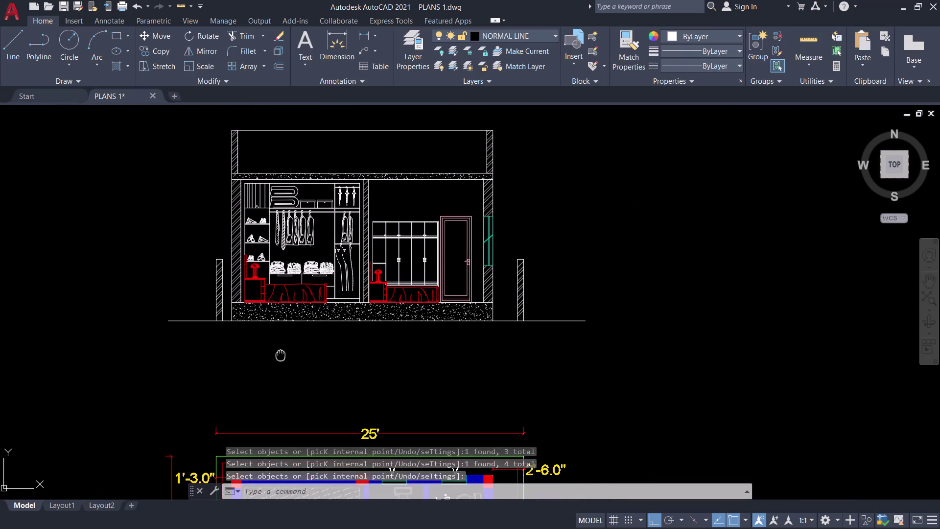
middle_drag(281, 354, 280, 353)
middle_drag(280, 351, 345, 306)
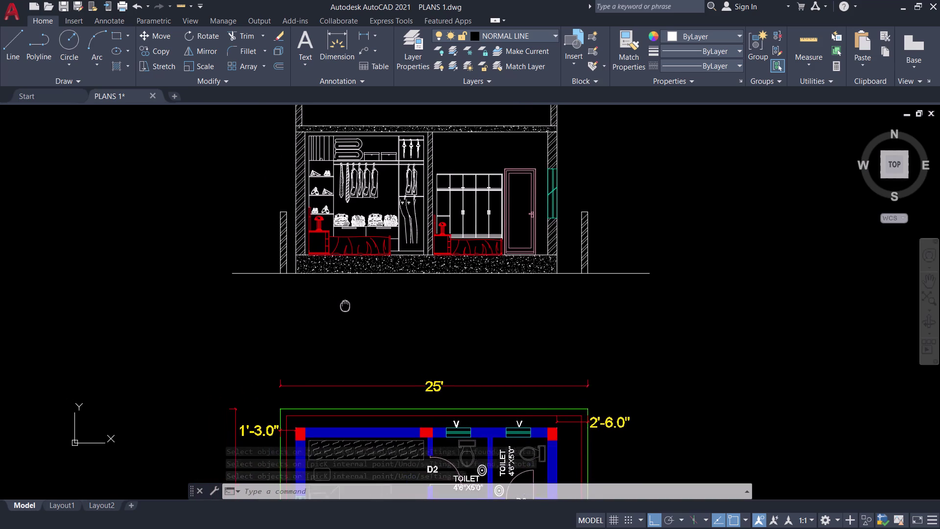
middle_drag(345, 305, 352, 333)
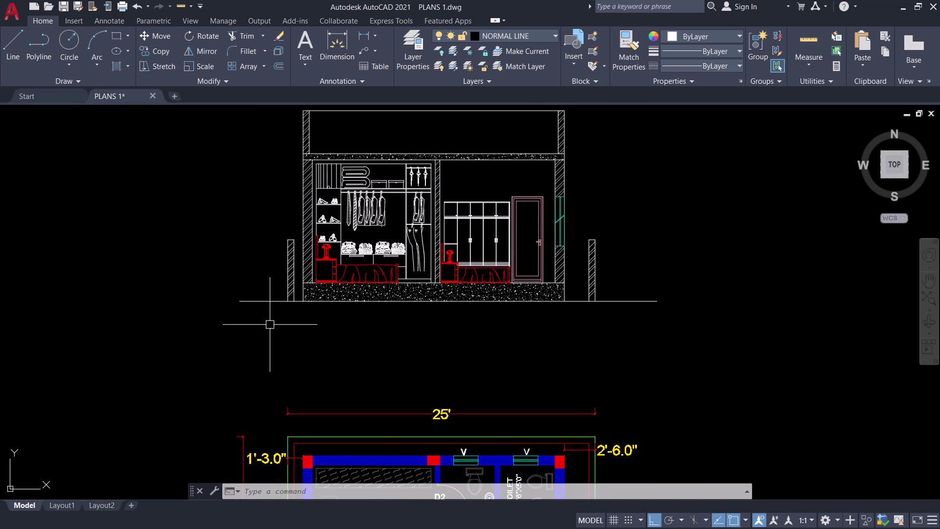
middle_drag(321, 326, 319, 401)
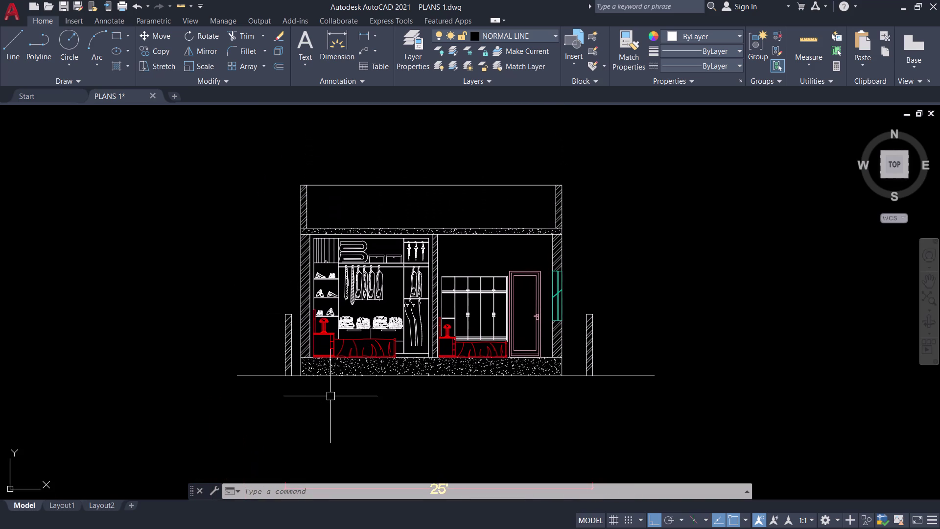
key(ctrl+s)
Pan and zoom around the drawing to centre the wardrobe elevation in view.
middle_drag(379, 399, 328, 378)
middle_click(328, 377)
scroll(up, 3)
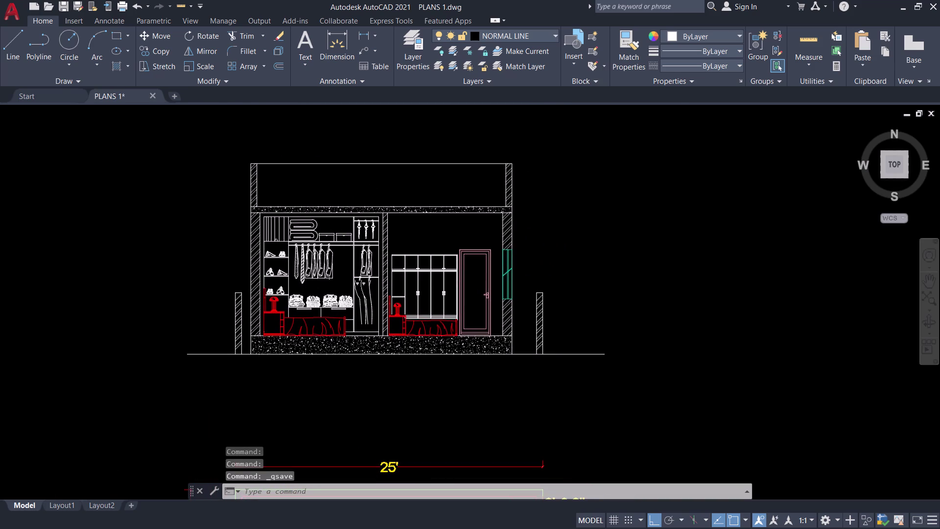
middle_drag(332, 373, 344, 456)
scroll(down, 3)
middle_drag(337, 452, 337, 277)
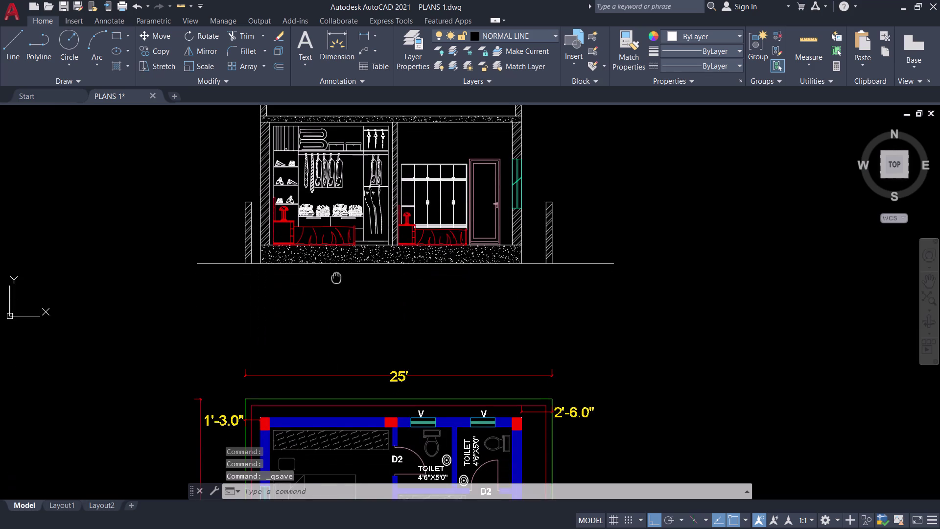
scroll(down, 3)
scroll(up, 3)
scroll(up, 3)
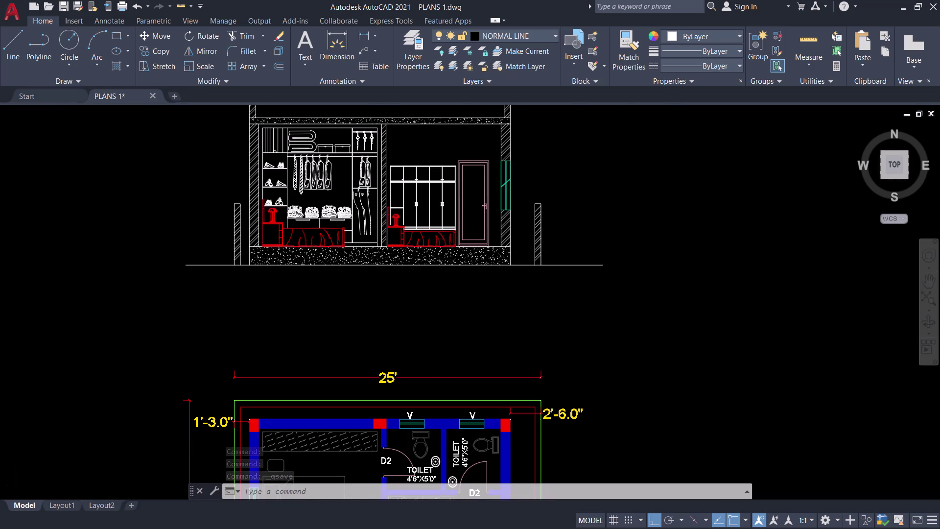
middle_drag(353, 293, 458, 471)
scroll(down, 3)
middle_drag(414, 450, 406, 438)
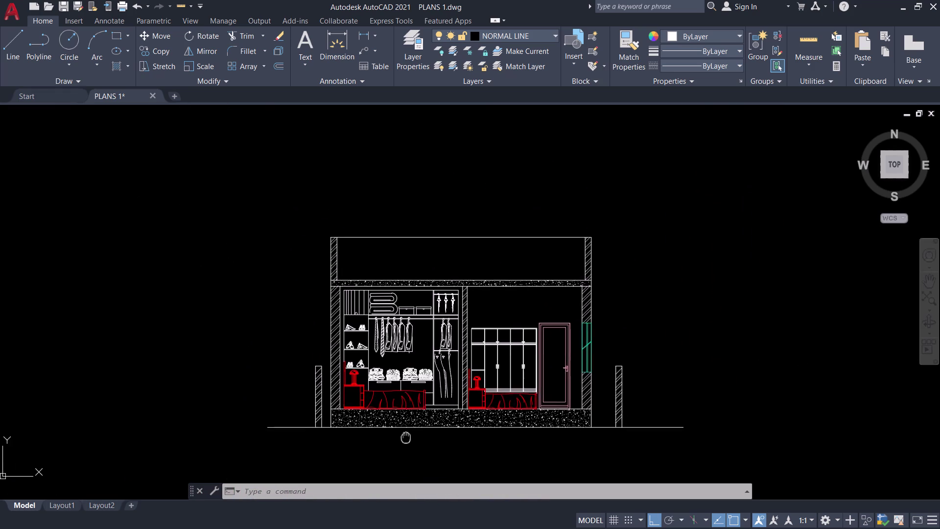
middle_drag(407, 438, 380, 413)
scroll(up, 3)
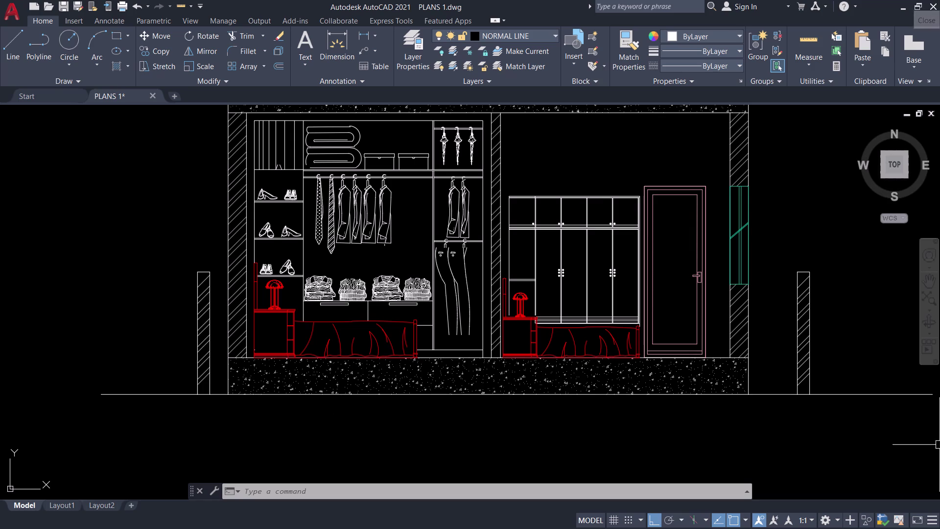
scroll(down, 3)
middle_drag(757, 431, 676, 414)
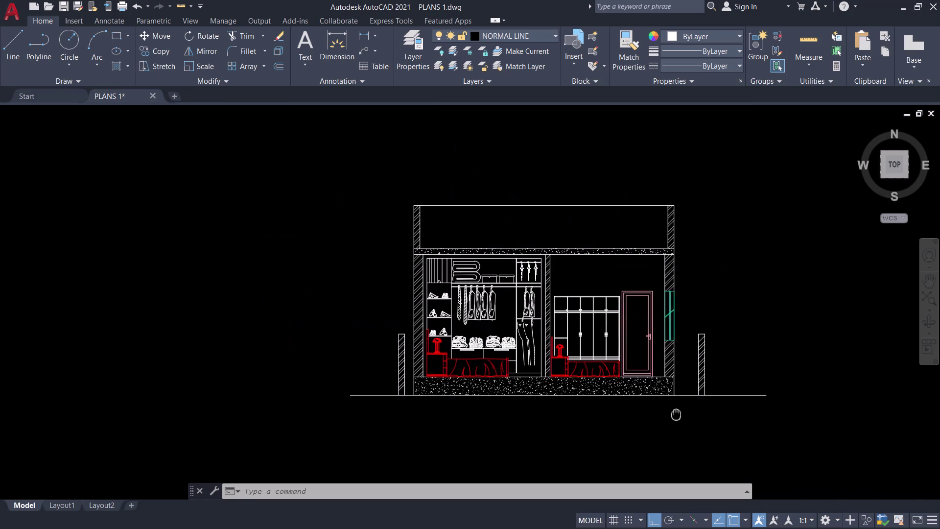
middle_drag(677, 414, 676, 412)
scroll(up, 3)
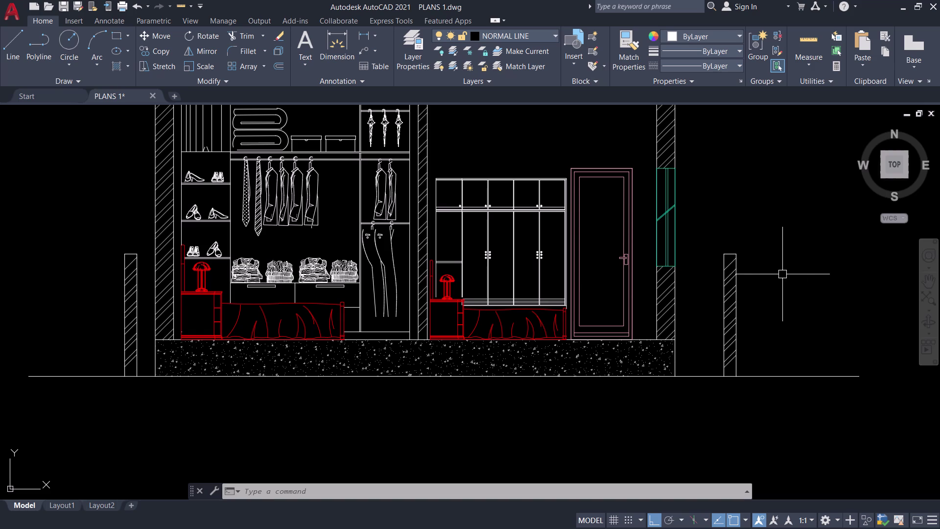
scroll(up, 3)
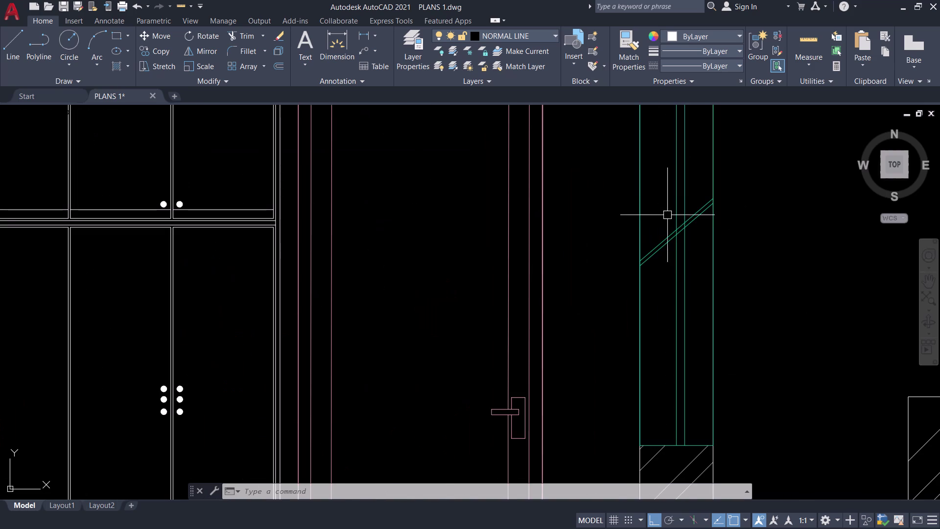
Select the three diagonal glazing lines in the window beside the door and erase them.
click(697, 224)
click(692, 206)
click(693, 210)
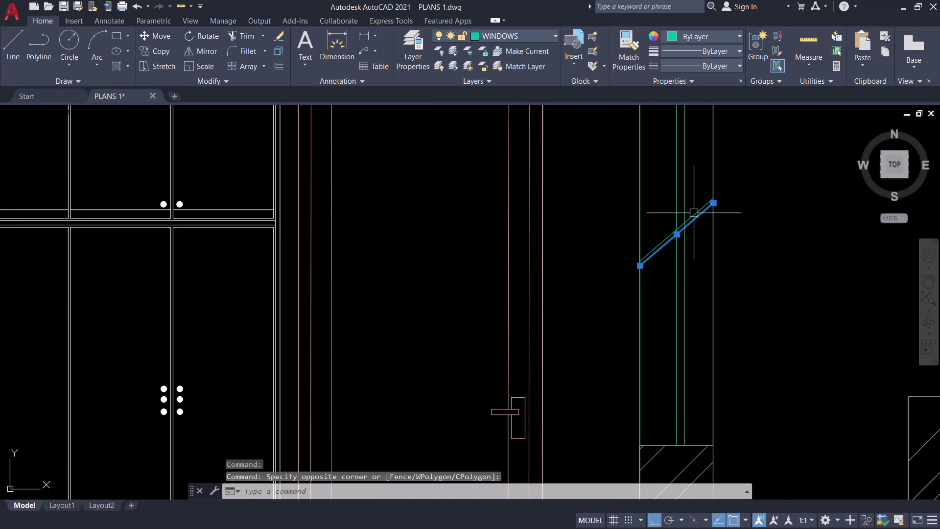
click(694, 214)
click(694, 214)
scroll(up, 3)
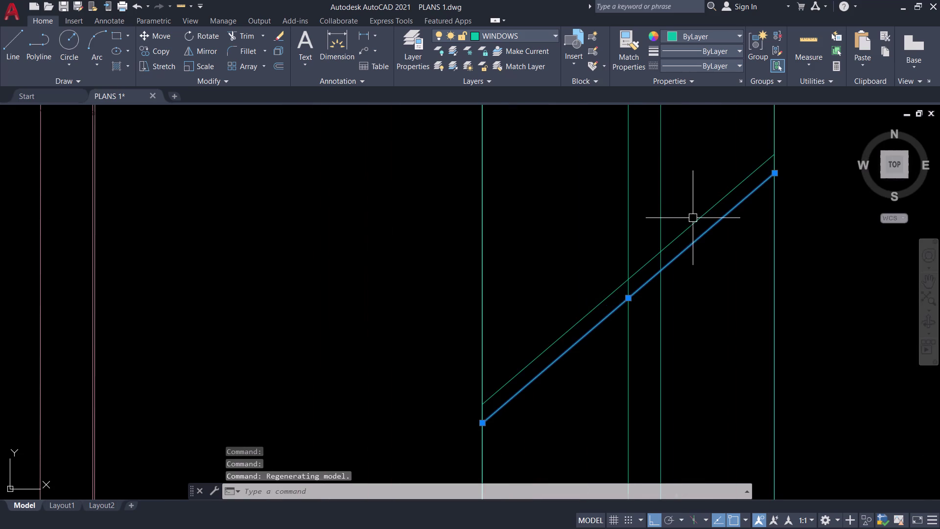
click(694, 224)
click(674, 198)
click(635, 191)
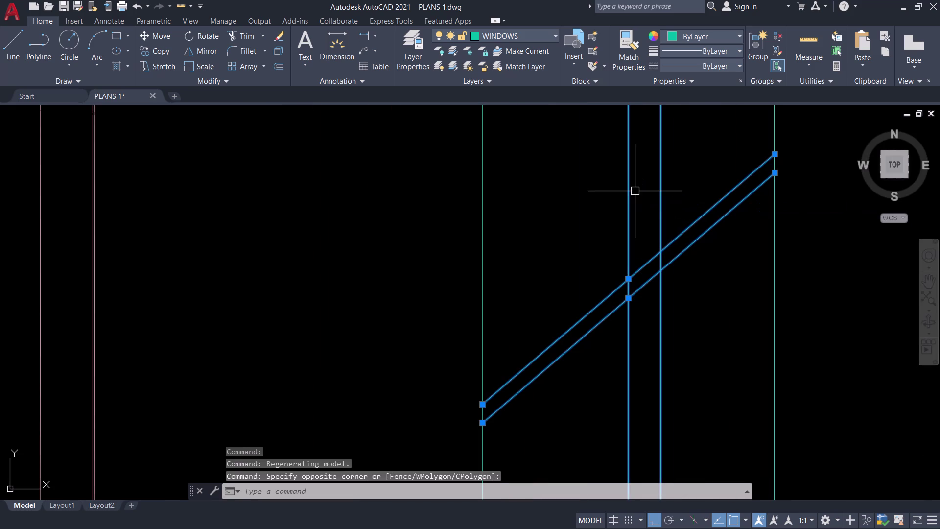
text(E)
key(space)
scroll(down, 3)
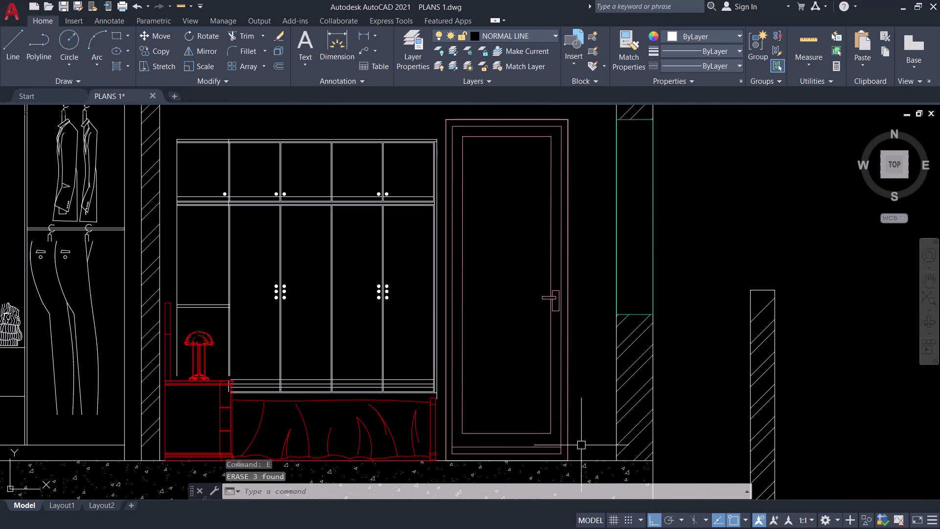